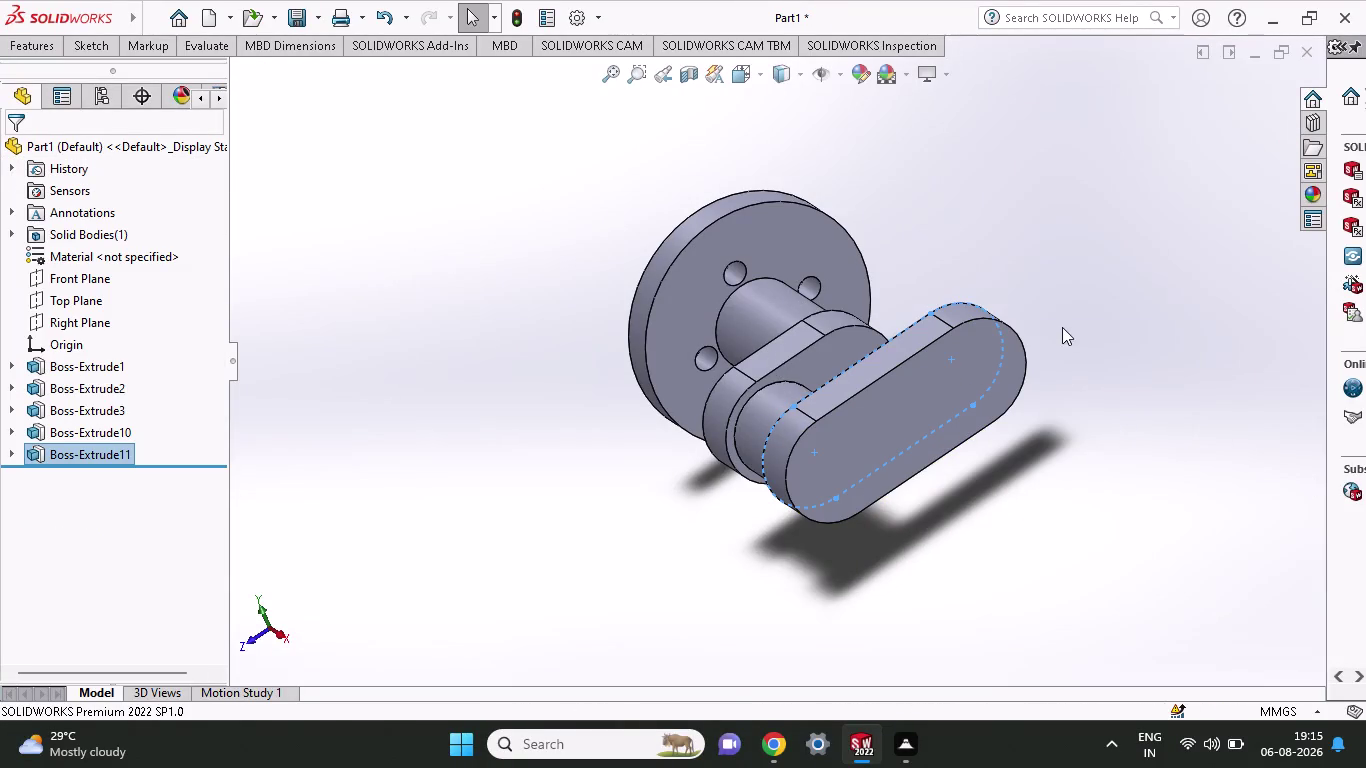
Orbit the model and select the flat end face of Boss-Extrude11.
middle_drag(1127, 357, 1190, 513)
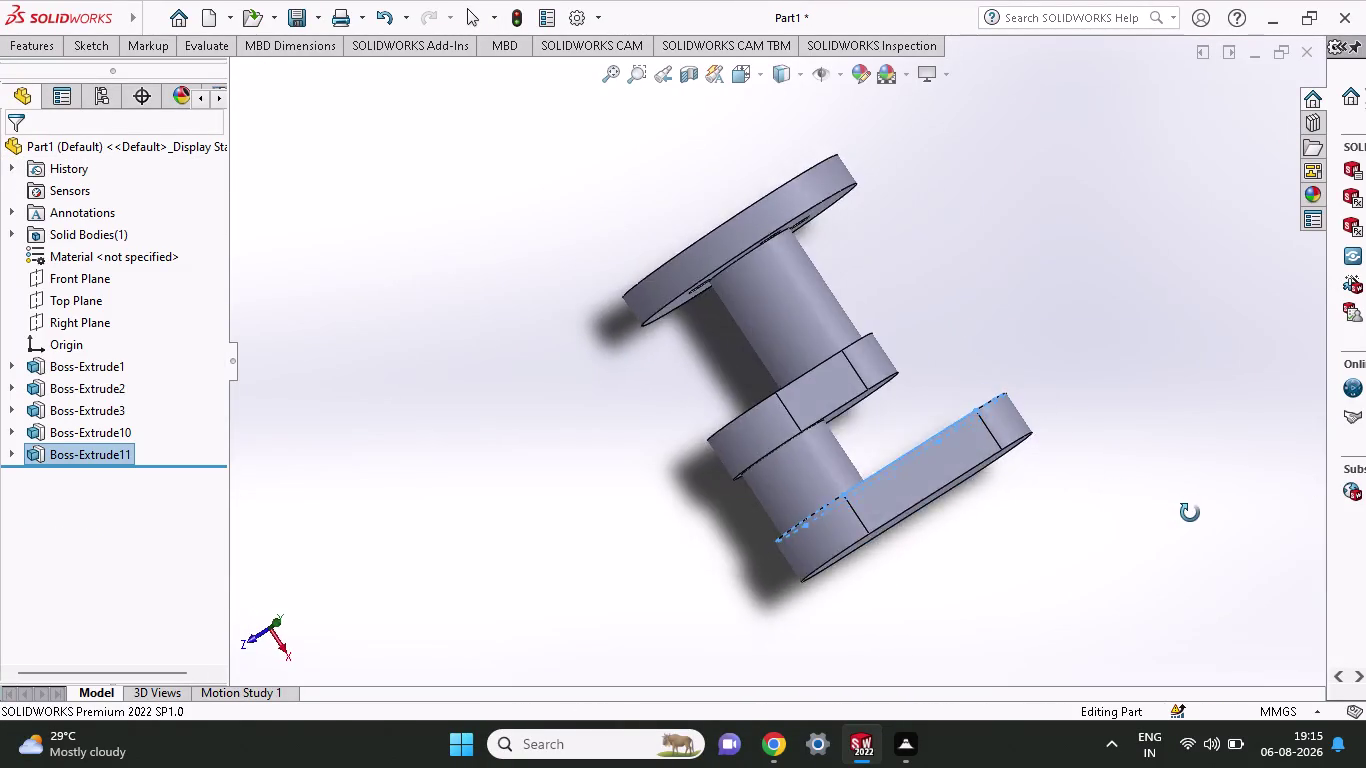
middle_drag(1190, 513, 1108, 357)
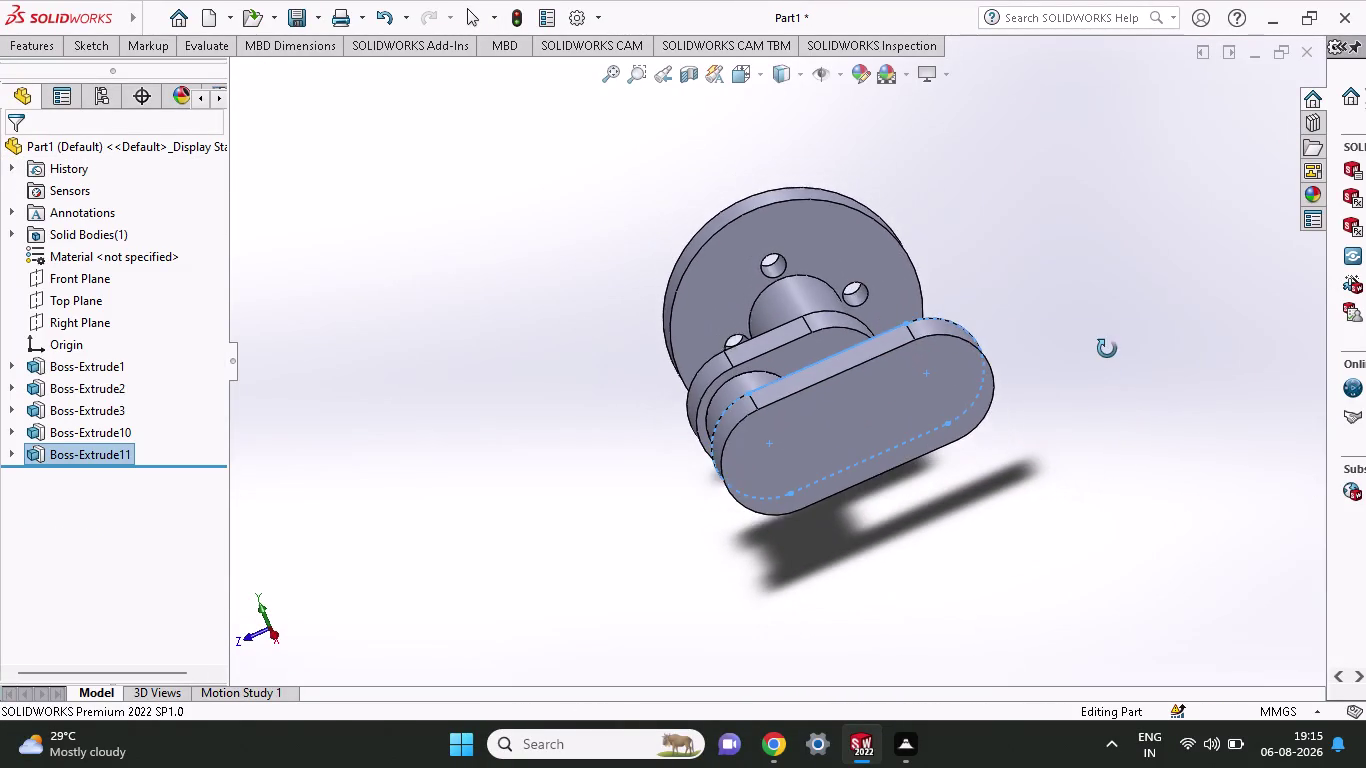
middle_drag(1108, 357, 1107, 349)
click(898, 392)
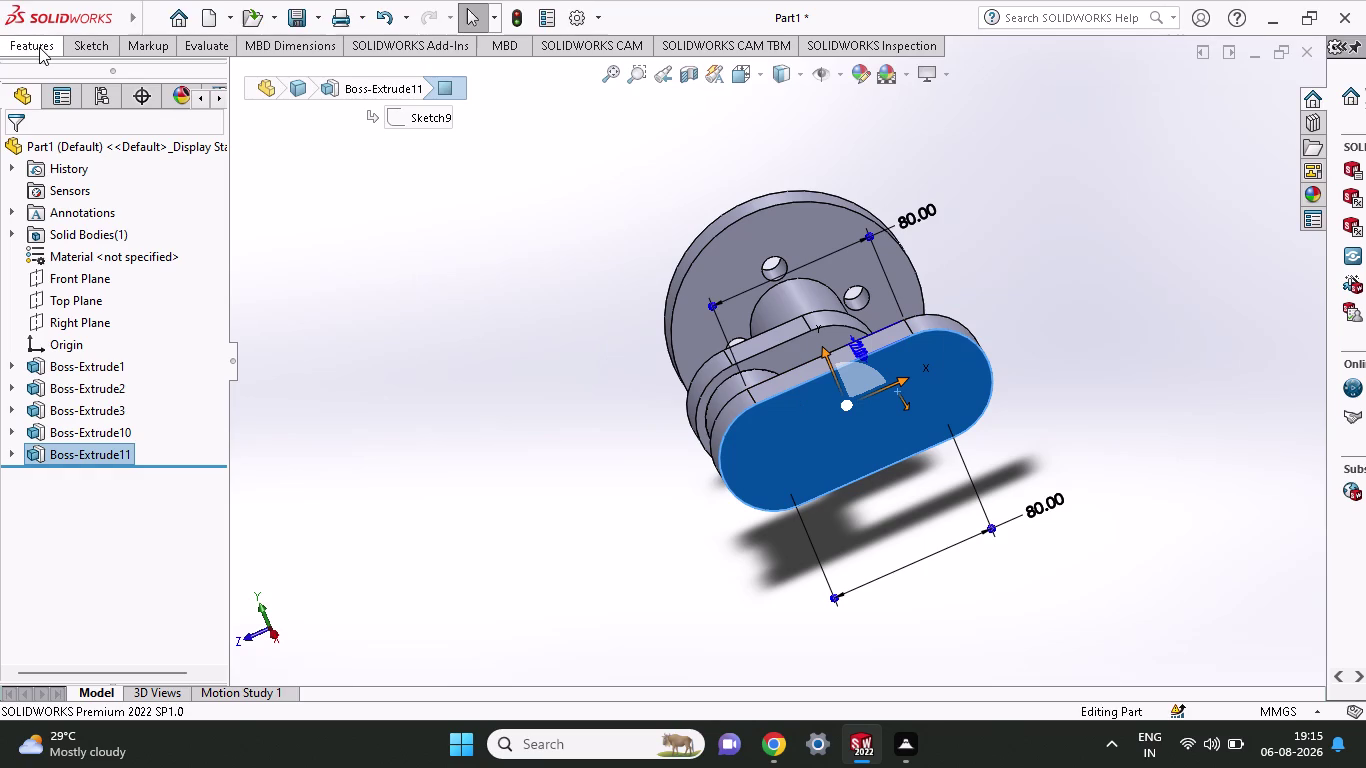
Set the view Normal To the selected arm end face.
click(39, 47)
click(100, 42)
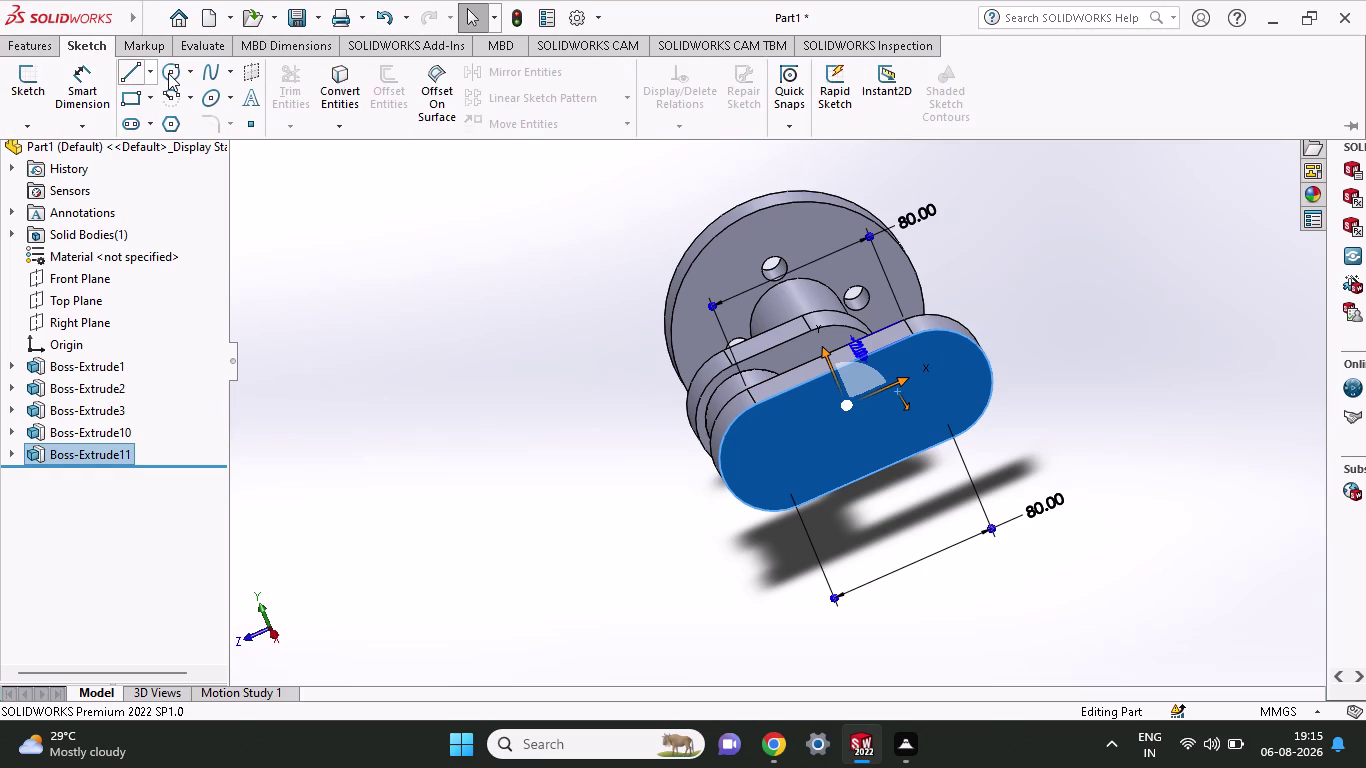
click(169, 73)
click(244, 636)
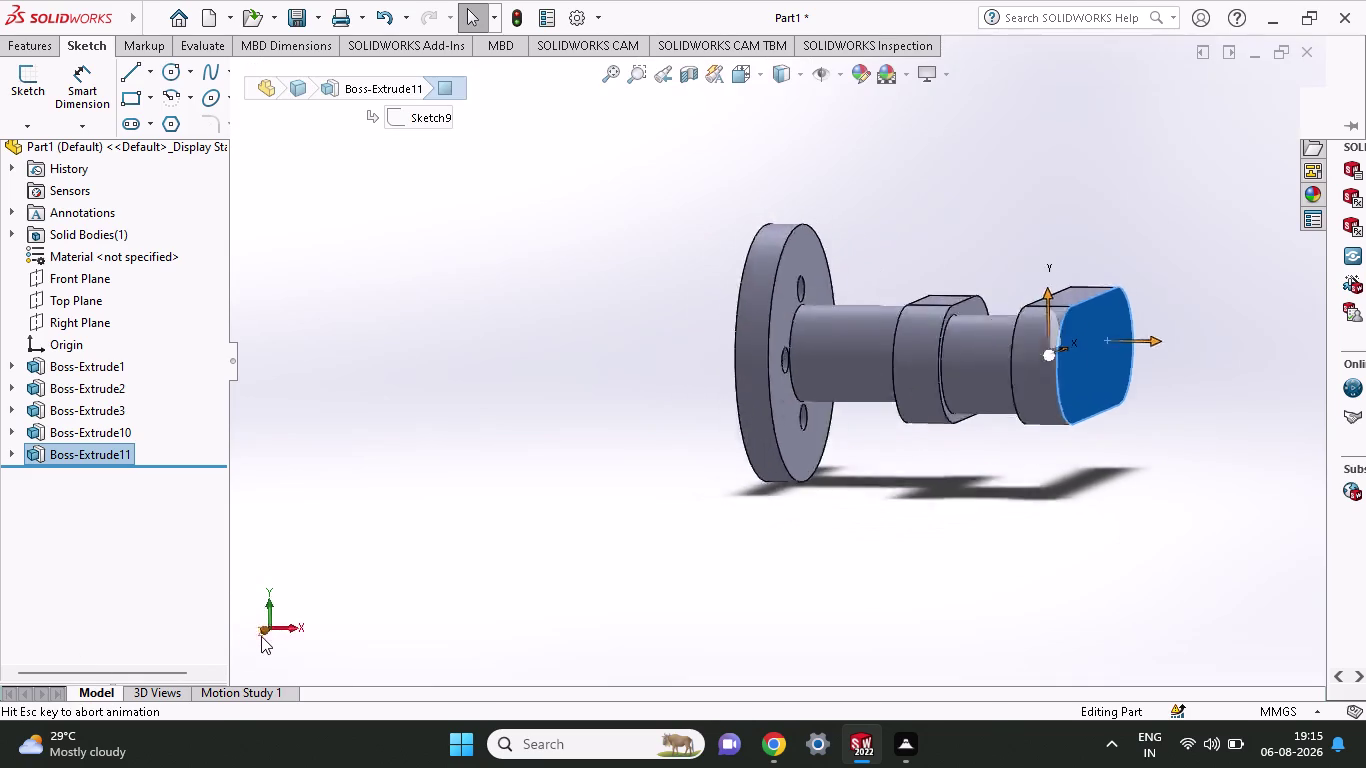
click(284, 624)
scroll(up, 3)
scroll(up, 3)
scroll(down, 3)
scroll(down, 3)
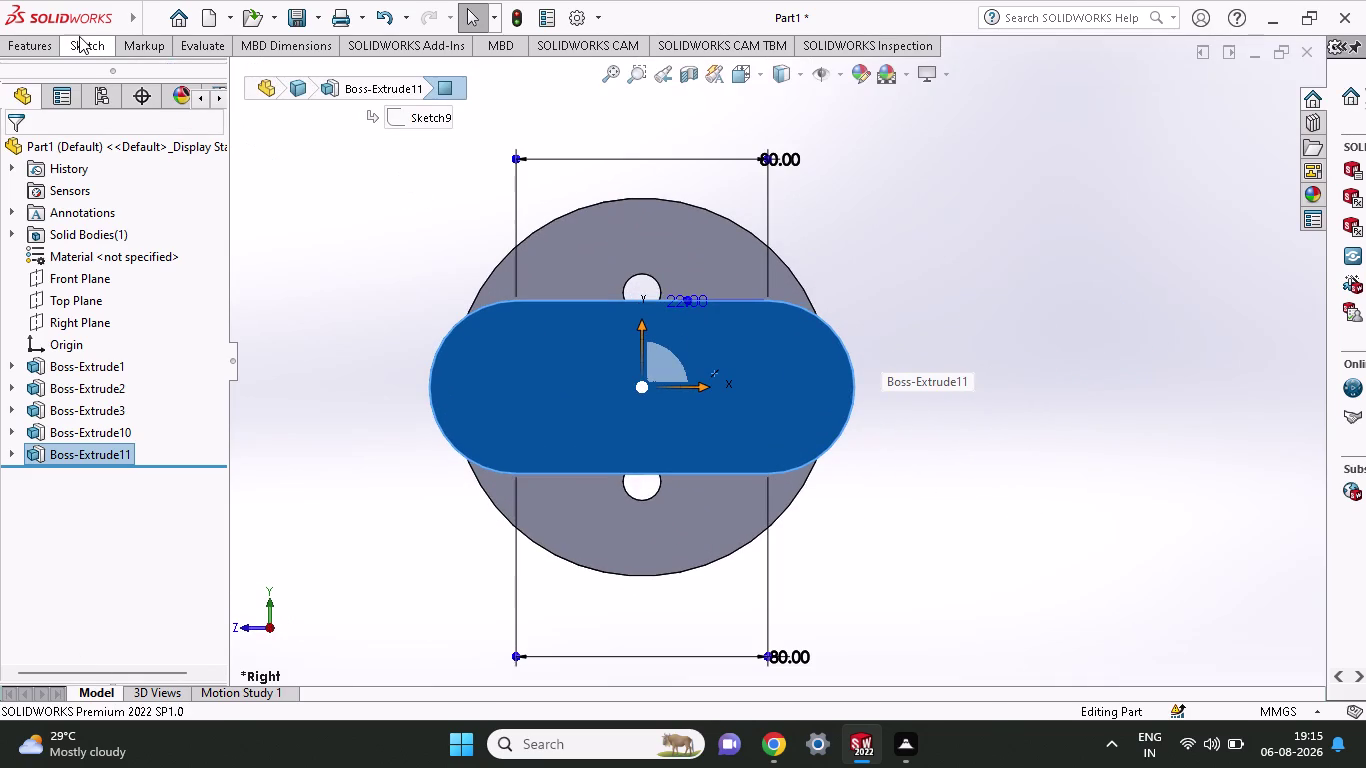
Start a sketch on the arm end face and draw a circle at its rounded end.
click(79, 36)
click(162, 76)
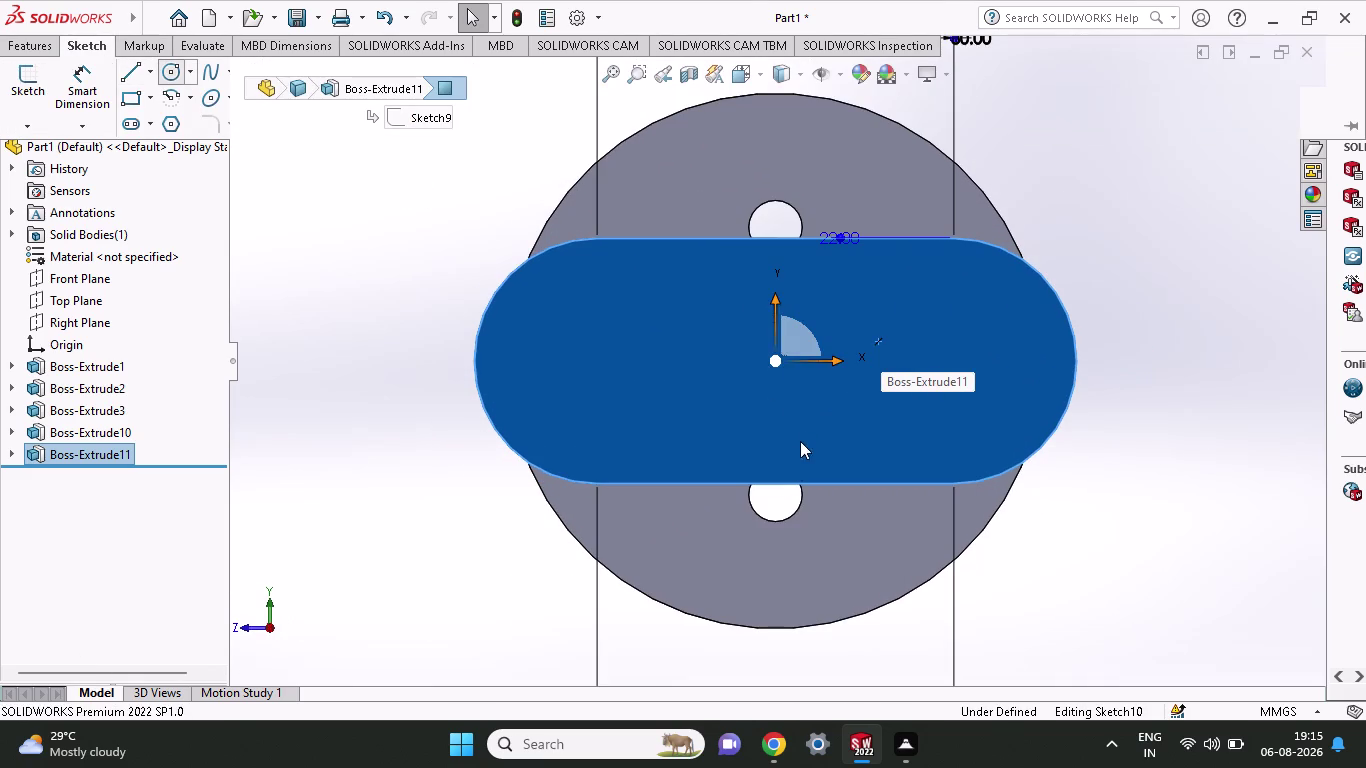
click(952, 361)
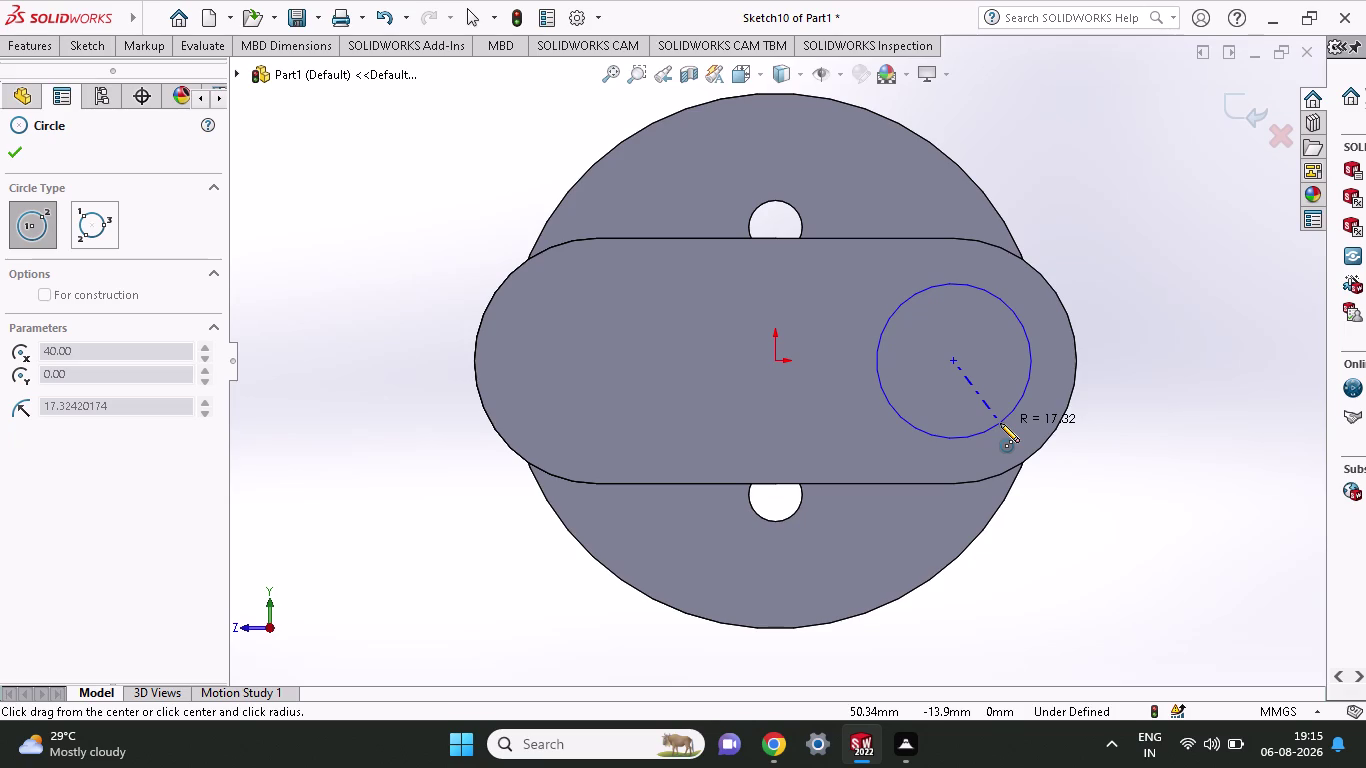
click(1000, 432)
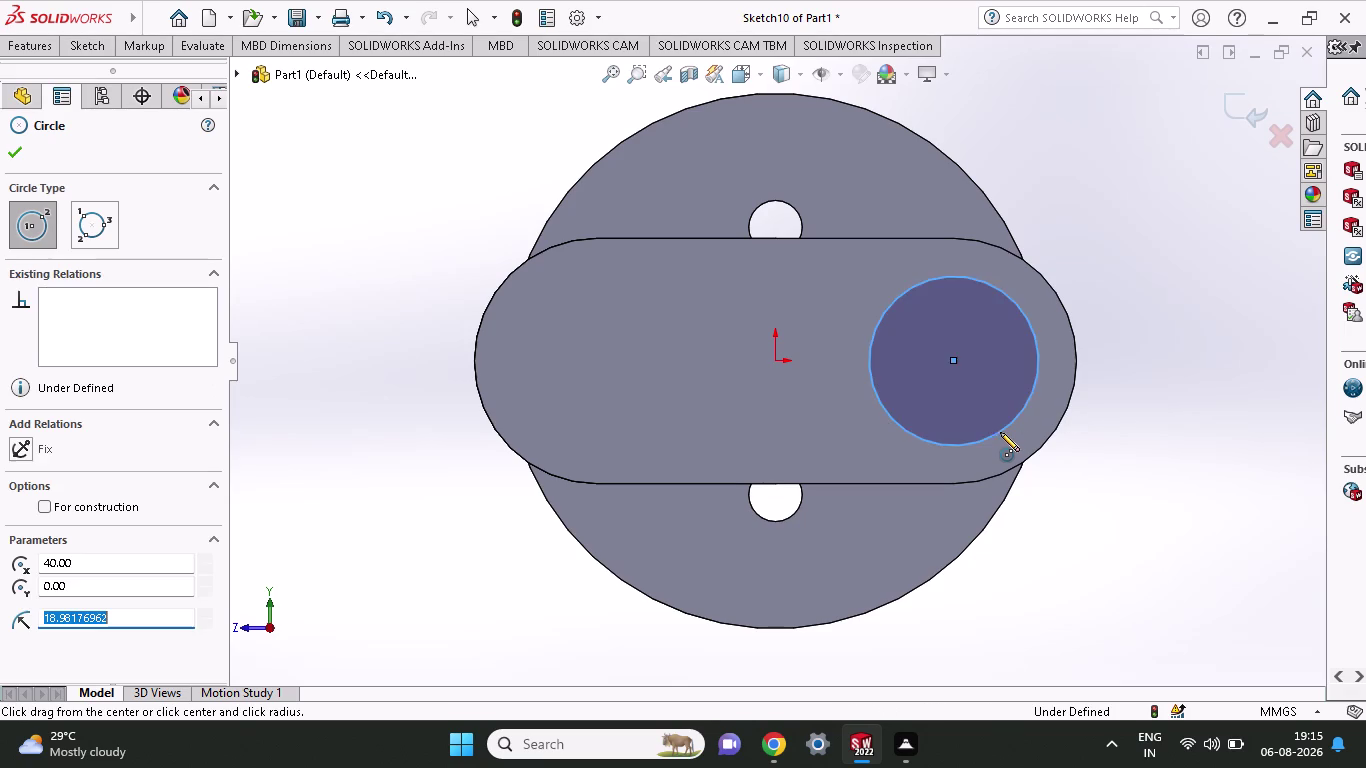
click(88, 48)
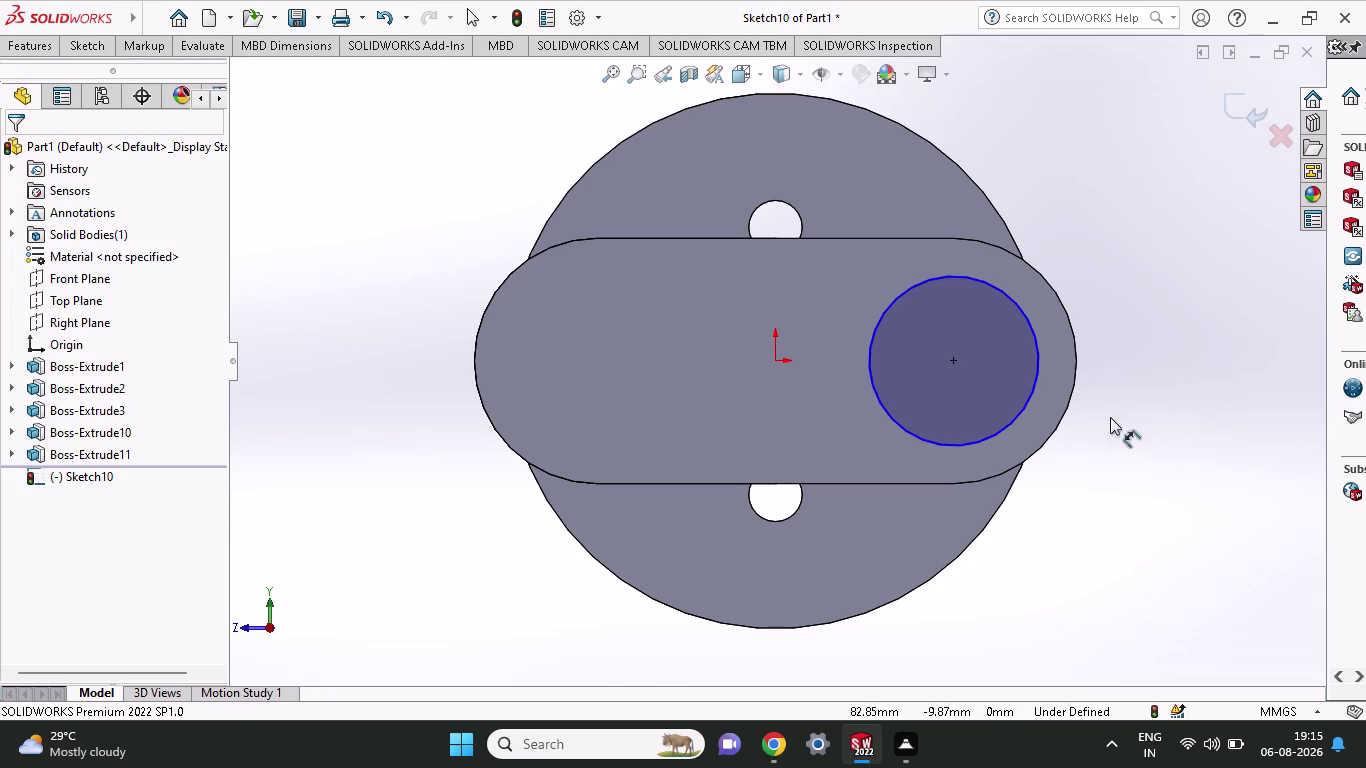
click(1020, 407)
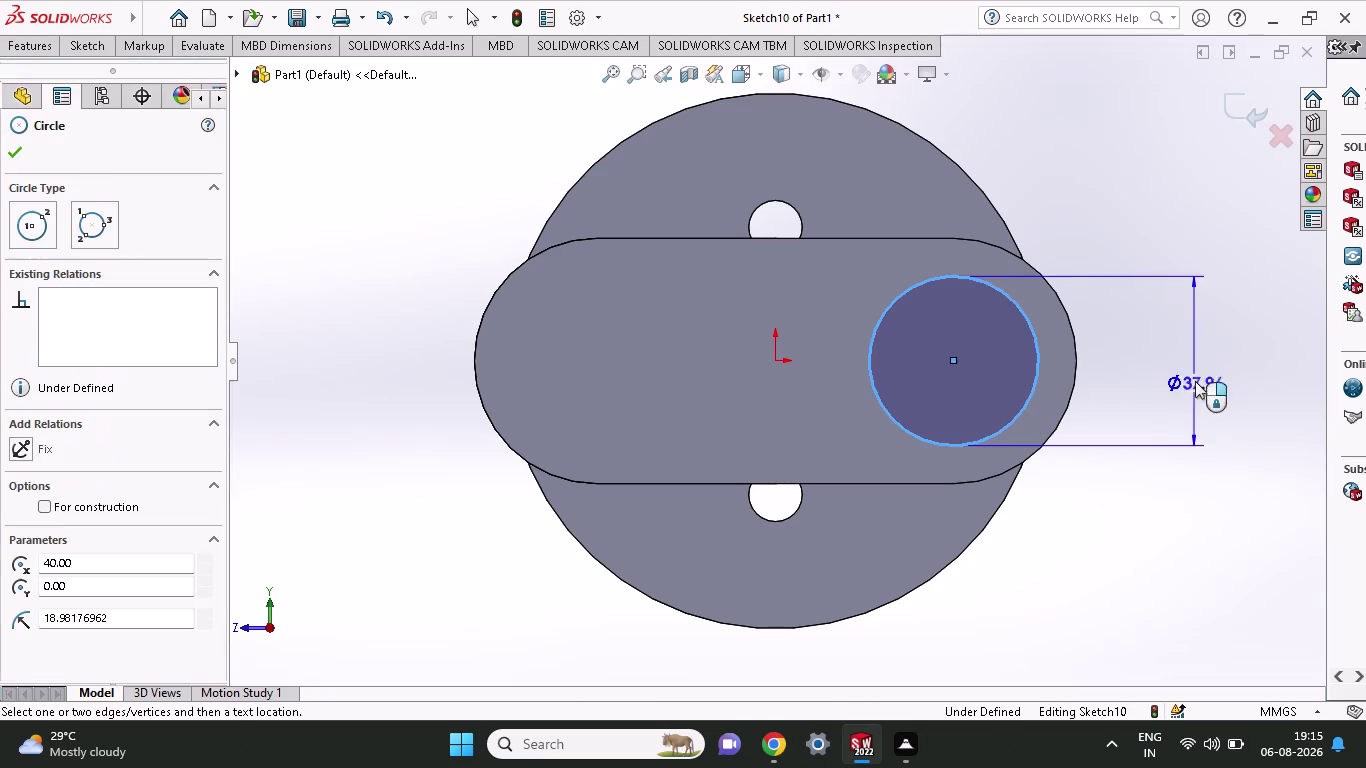
Dimension the circle diameter as 22.5+22.5 (45 mm), then begin an Extruded Boss/Base.
click(1223, 359)
text(2)
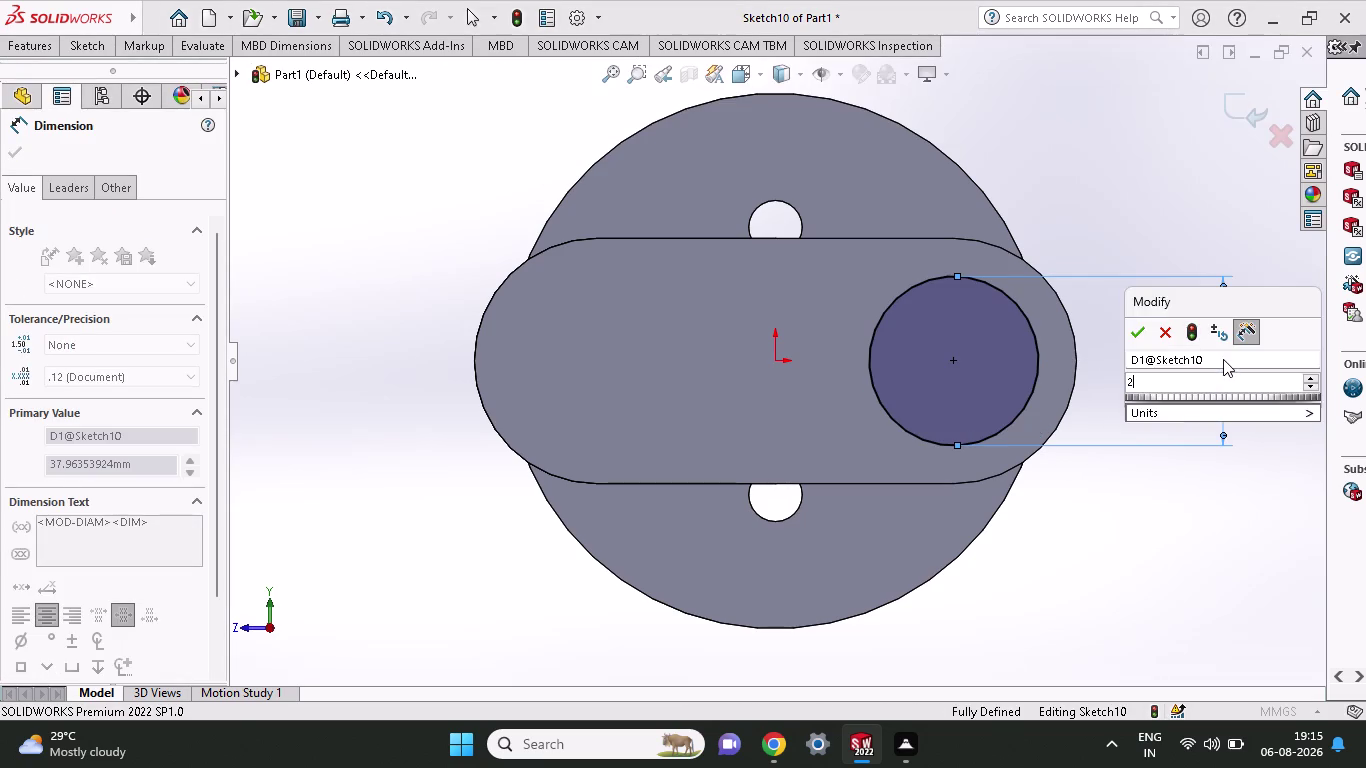
text(2.5+)
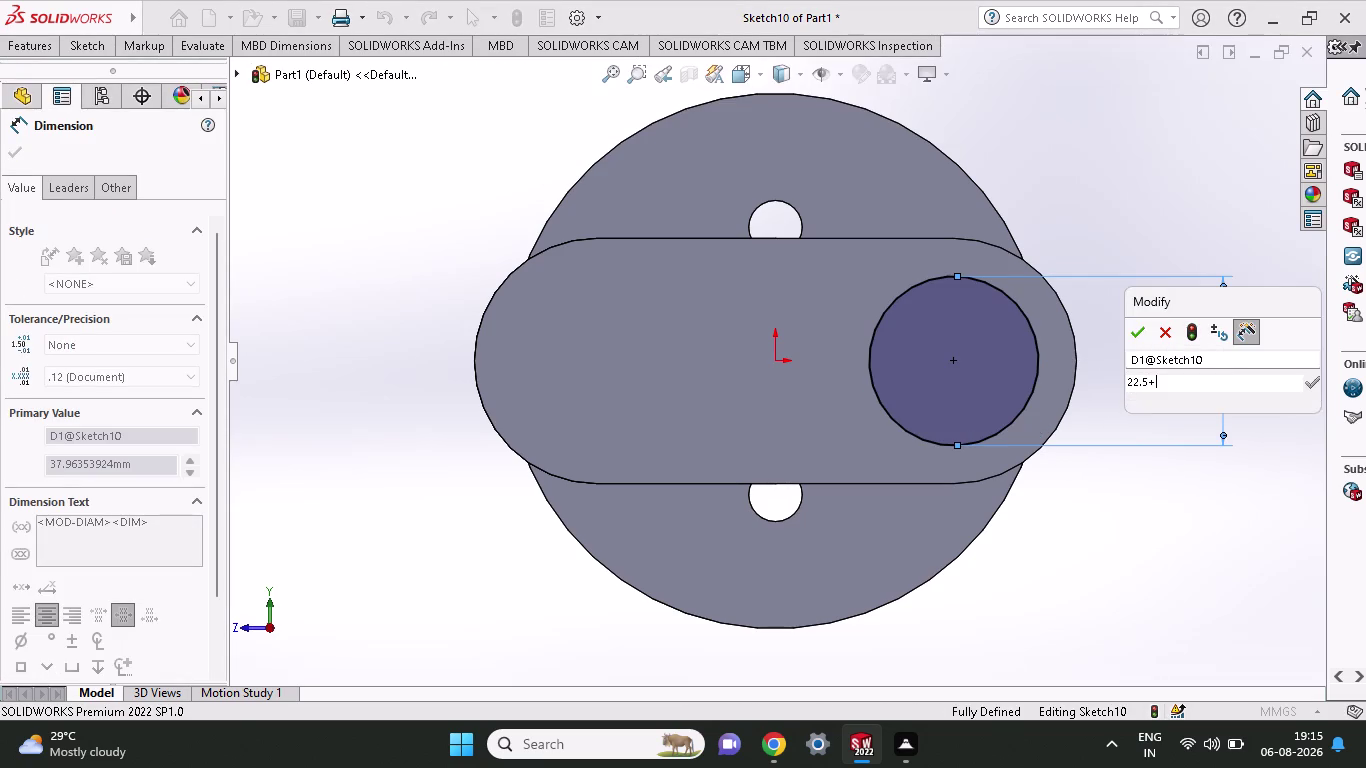
text(22.5)
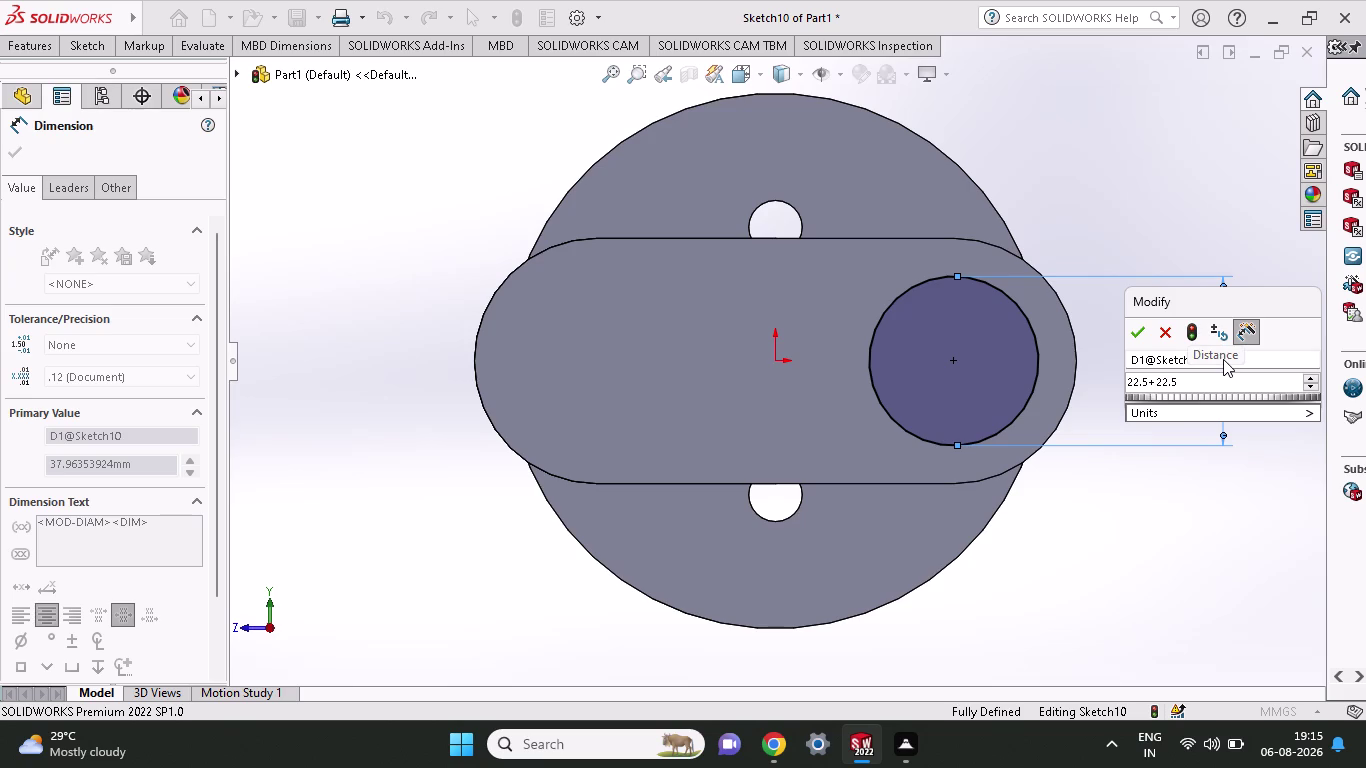
click(1140, 330)
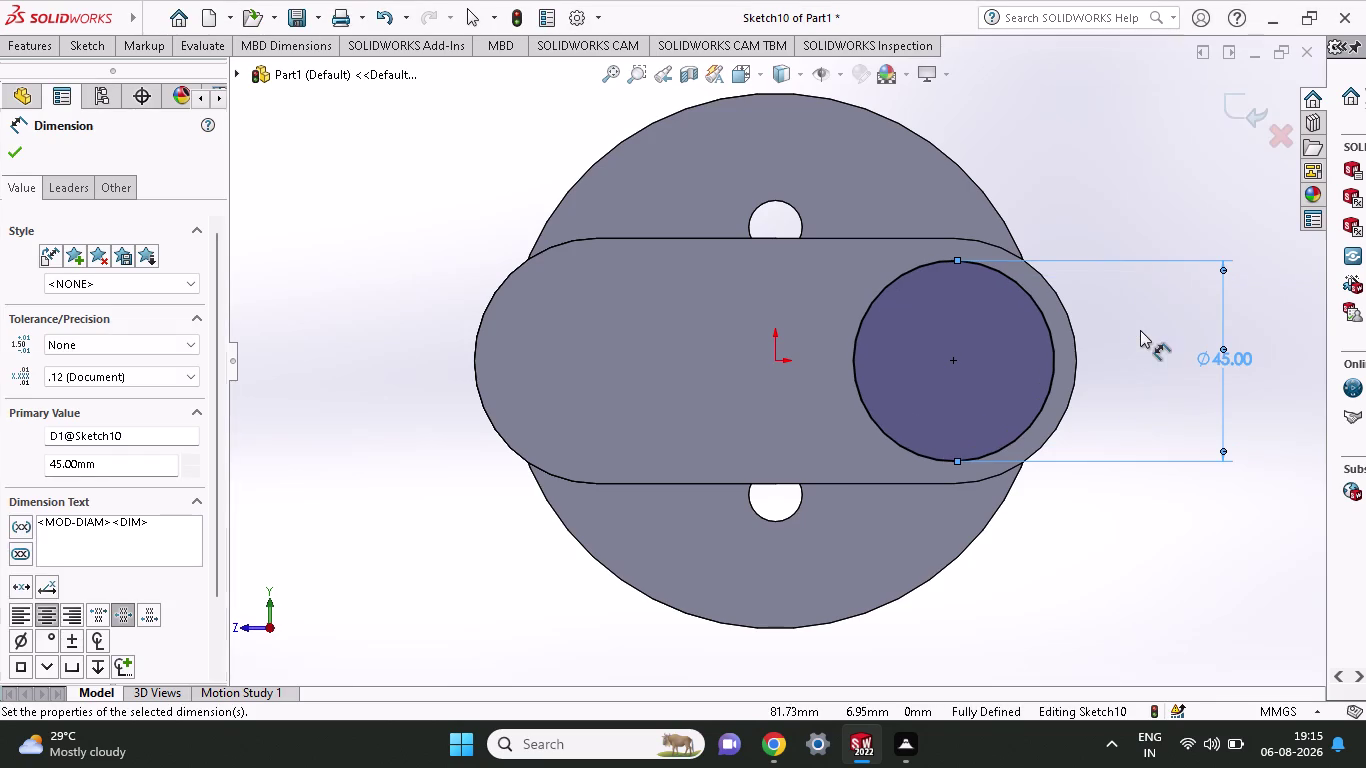
click(23, 51)
click(44, 105)
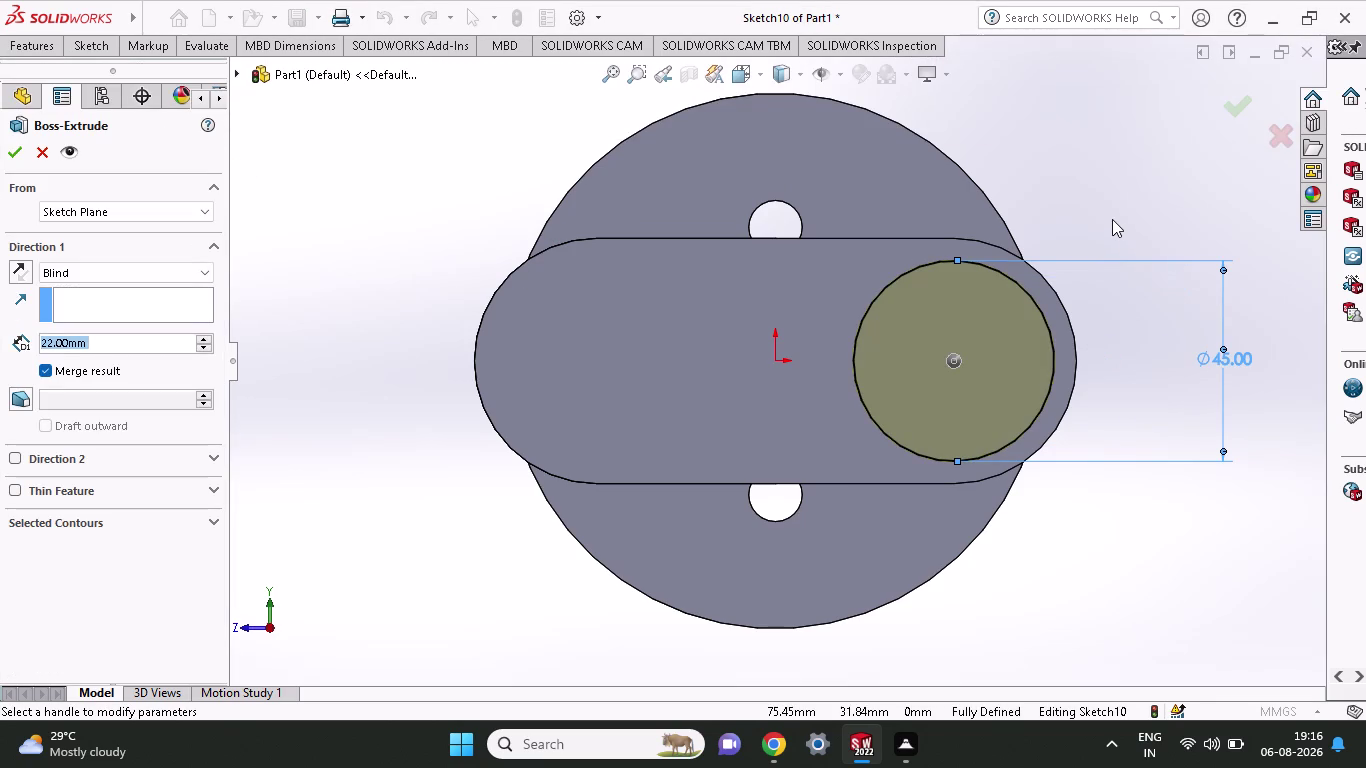
Set the Boss-Extrude Blind depth to 35 mm and confirm the pin.
middle_drag(1112, 219, 1156, 292)
scroll(up, 3)
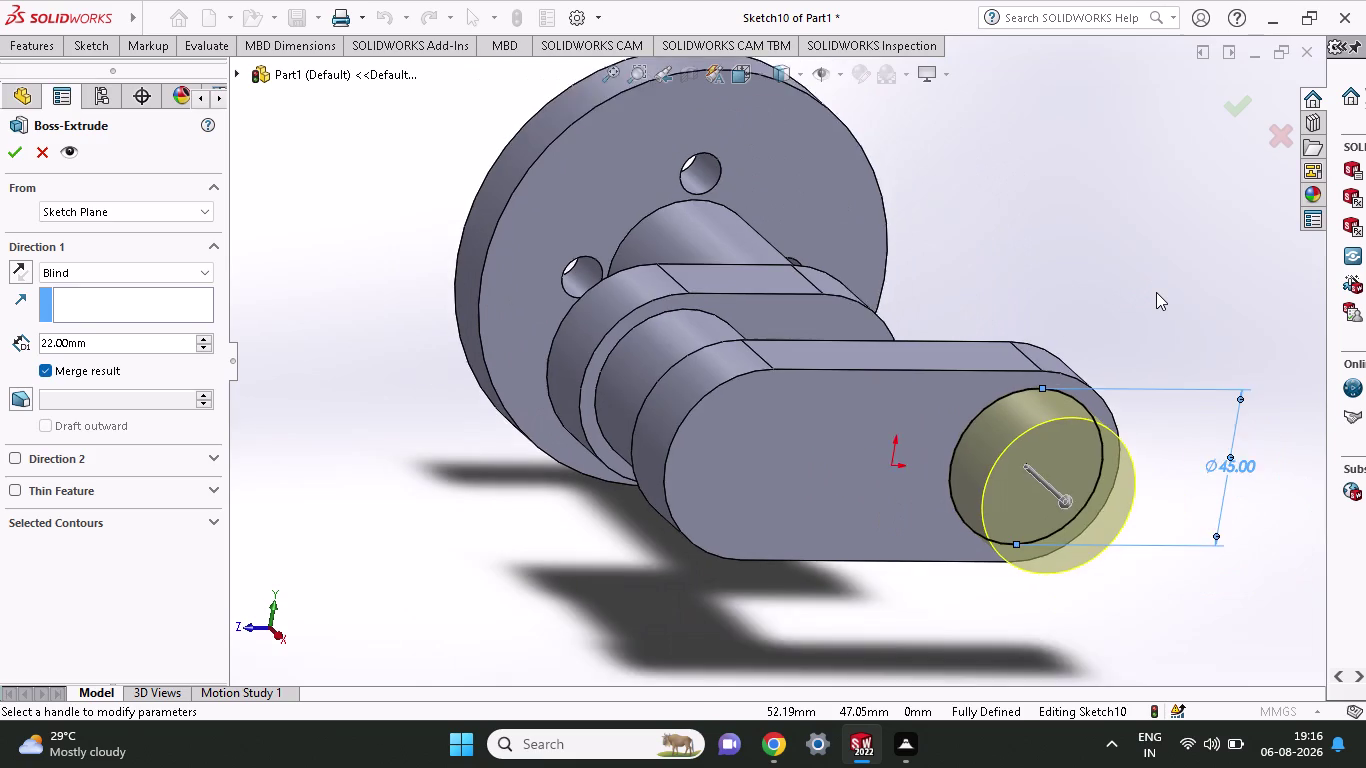
scroll(up, 3)
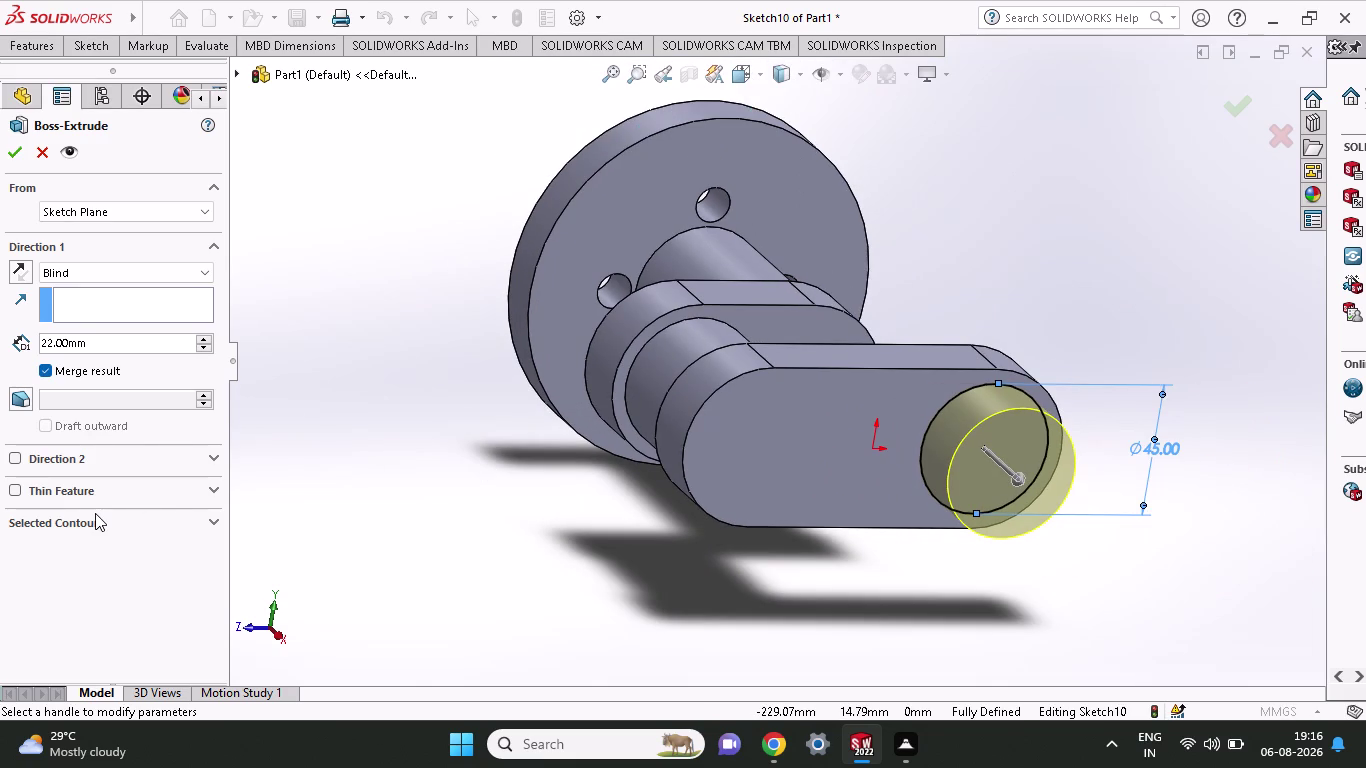
click(95, 517)
click(97, 498)
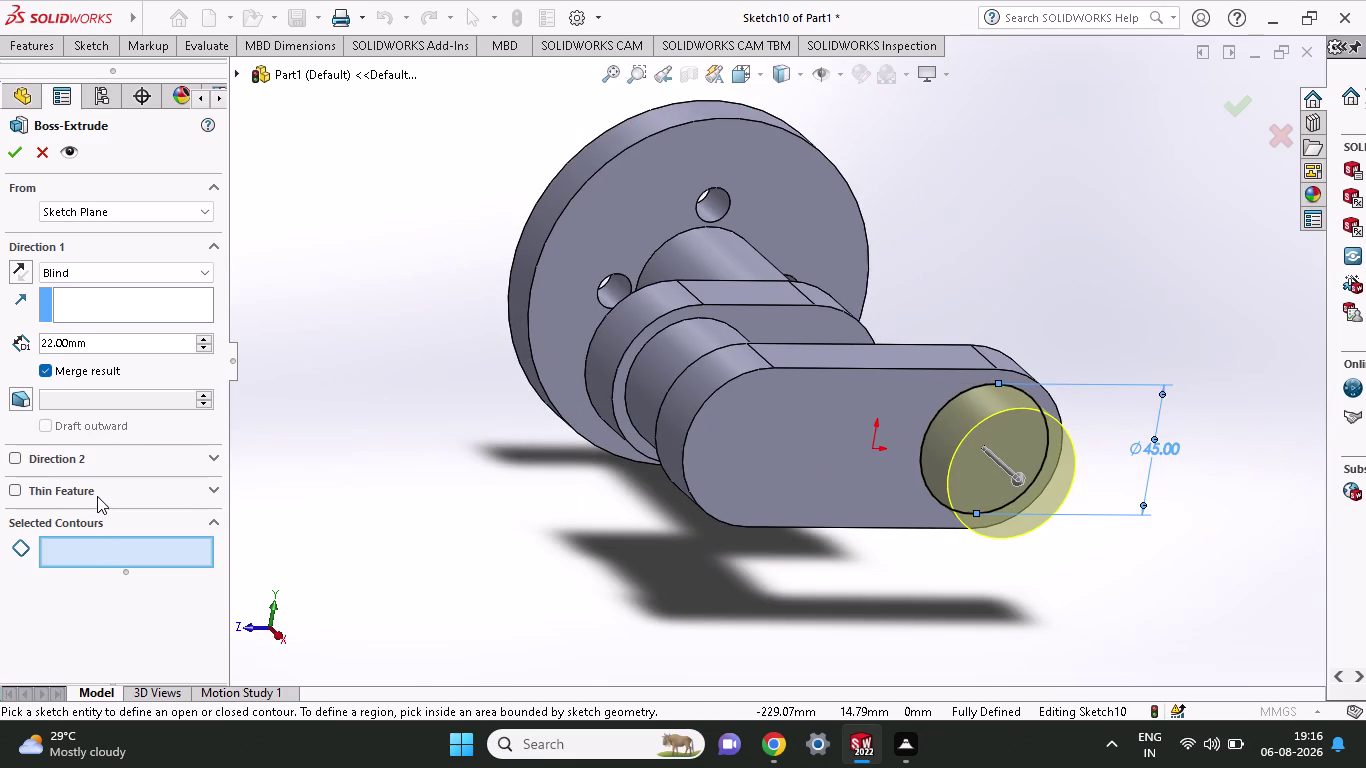
click(97, 496)
click(55, 568)
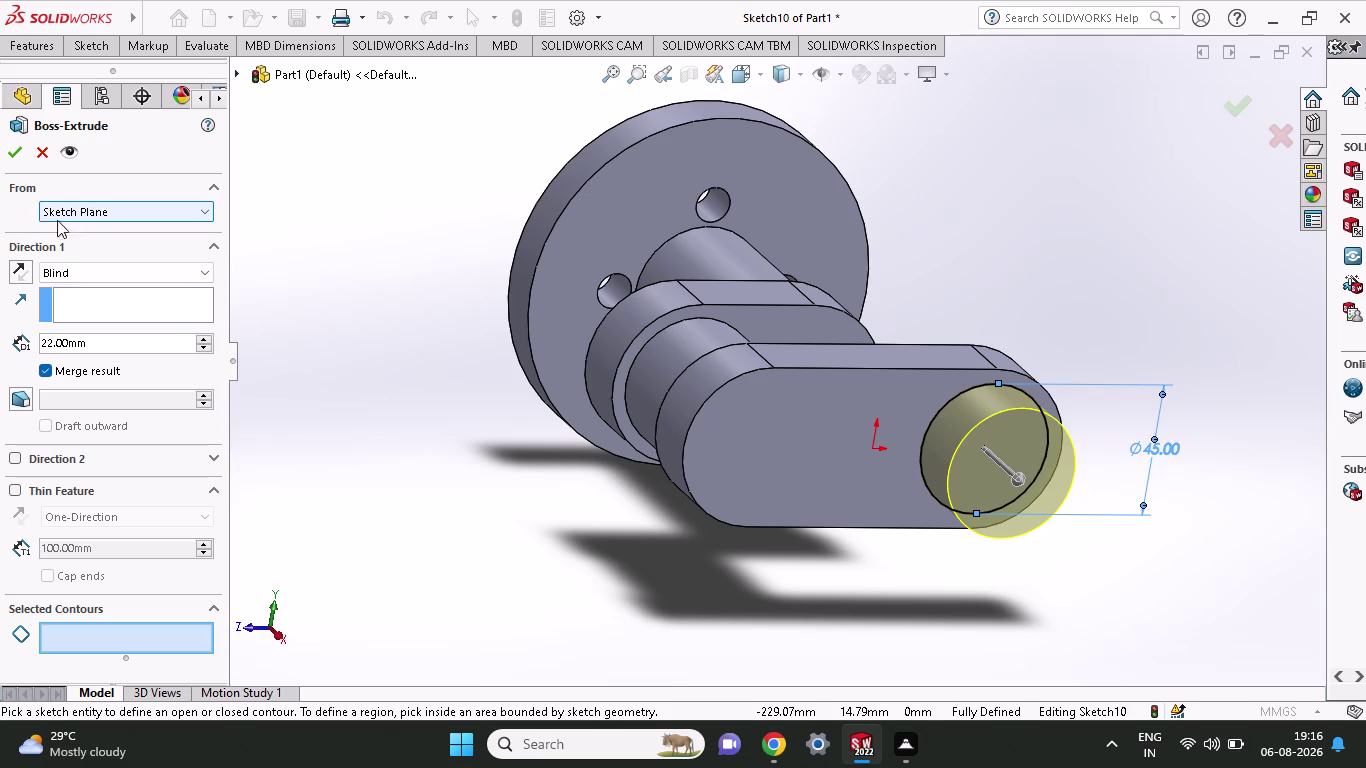
drag(113, 347, 0, 350)
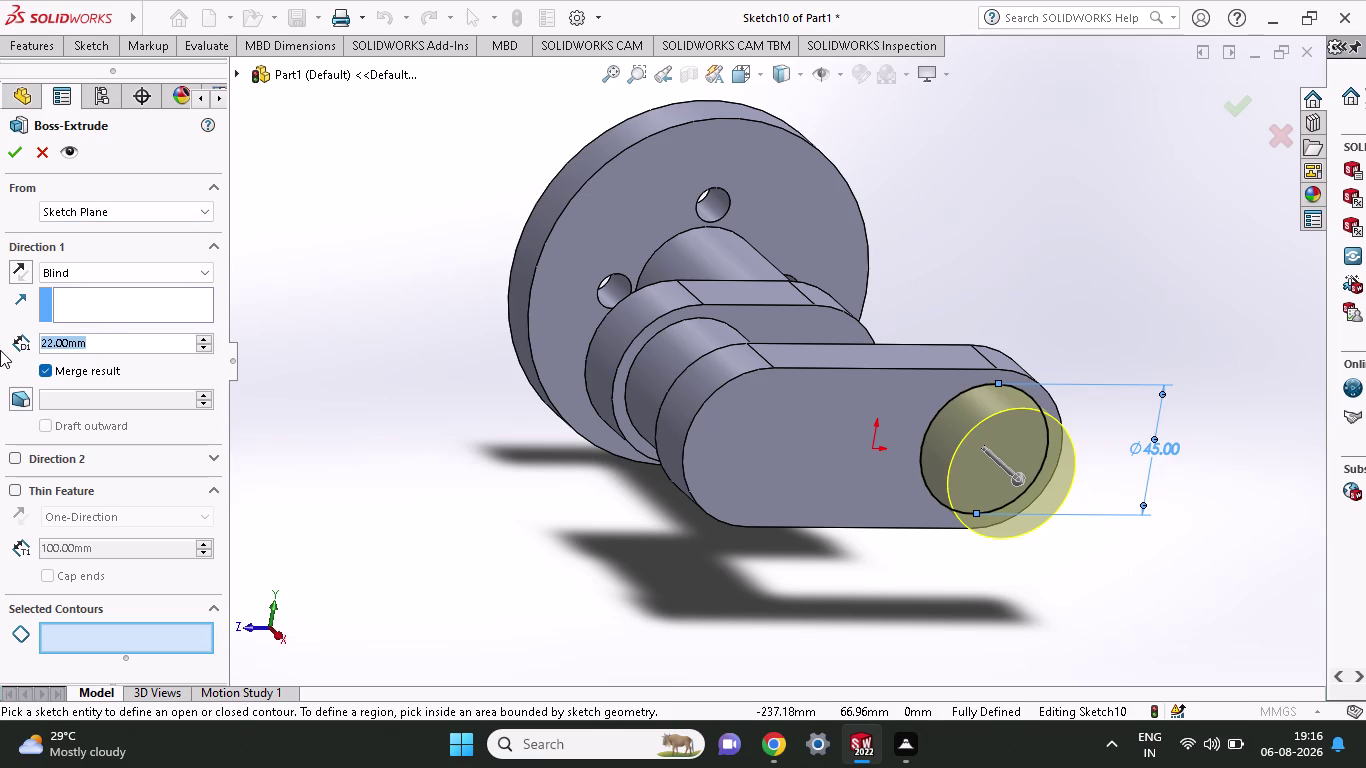
text(35)
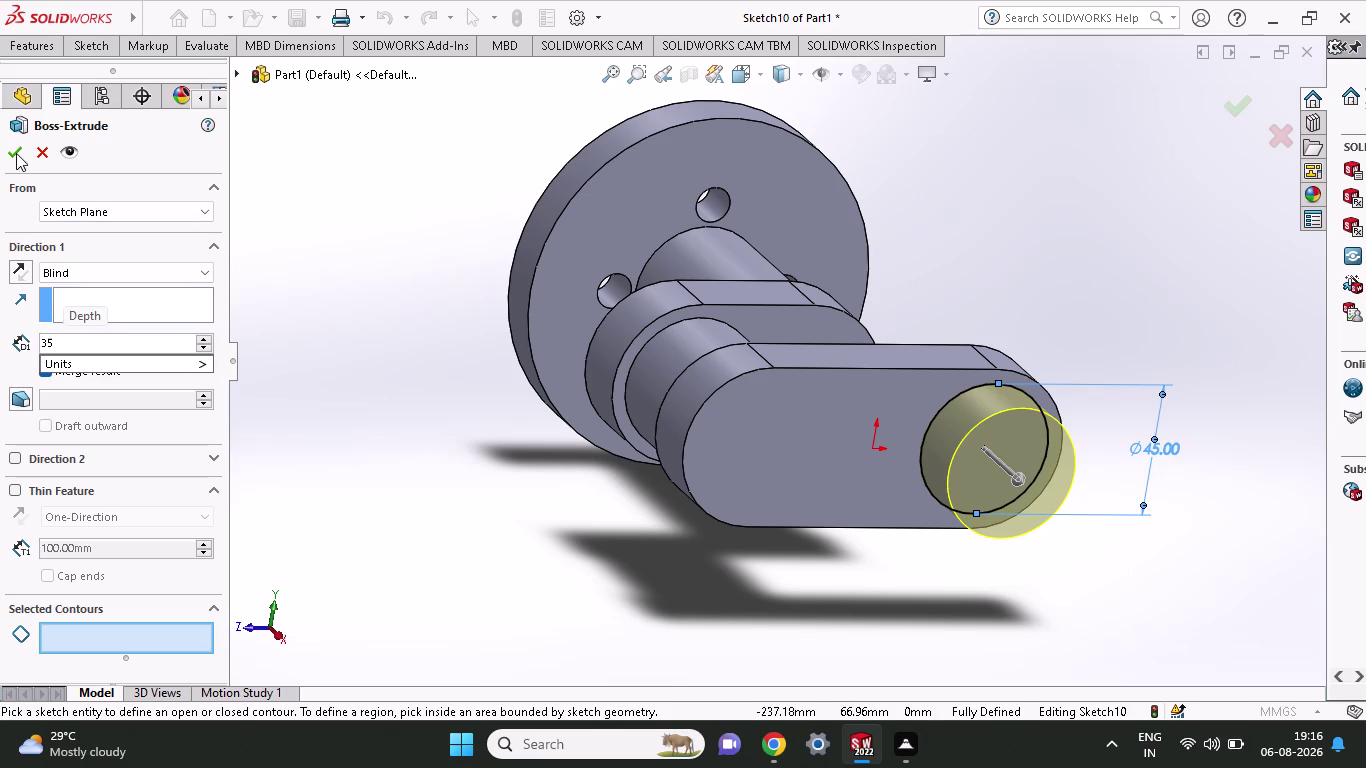
click(14, 145)
click(14, 145)
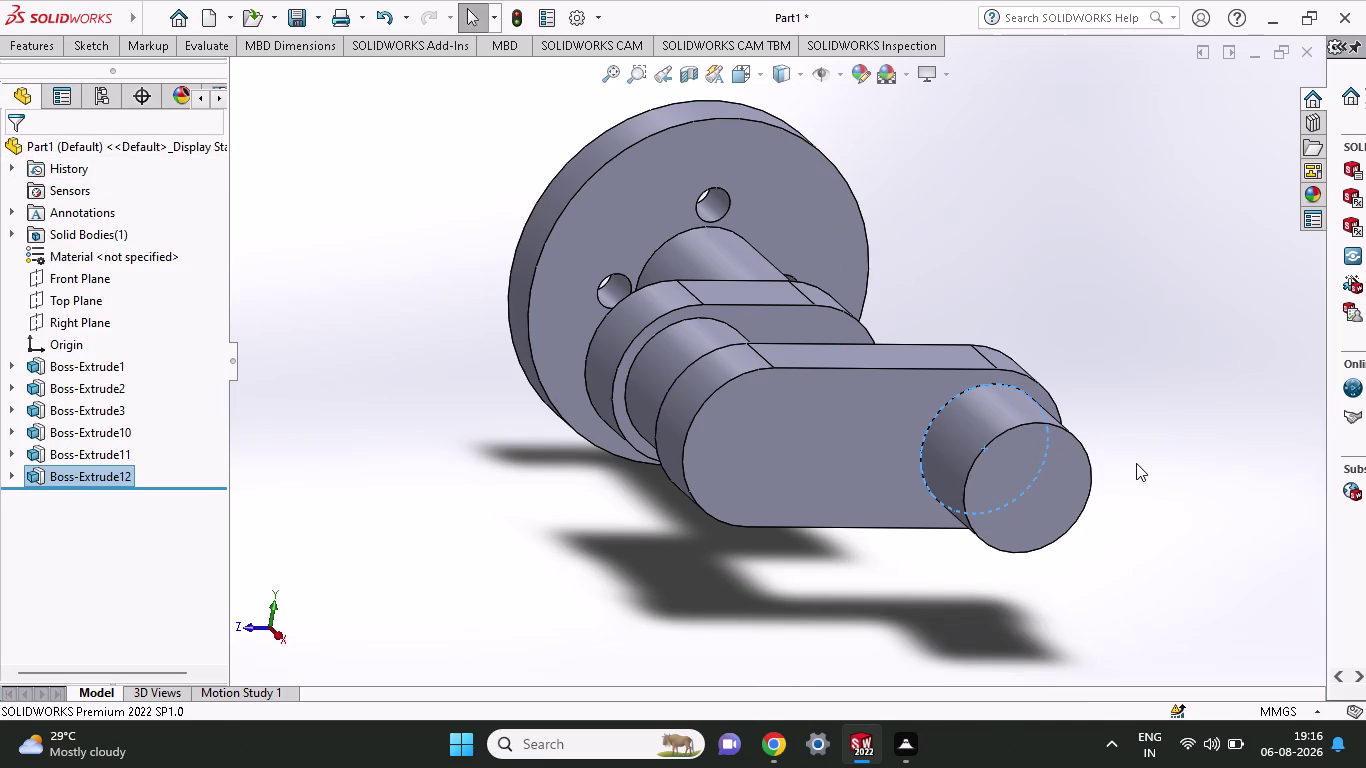
Select the pin's end face and start a circle sketch on it.
middle_drag(1123, 300, 1099, 334)
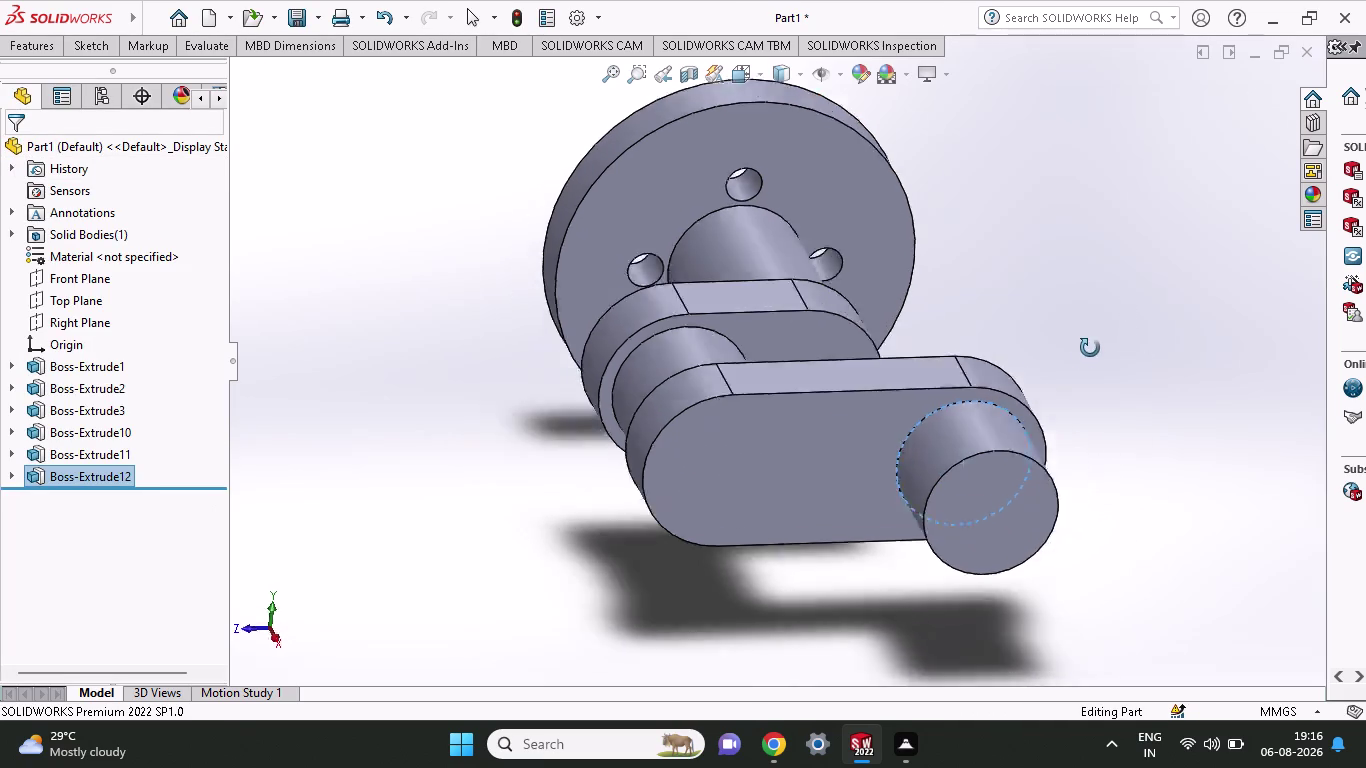
middle_drag(1099, 334, 1116, 405)
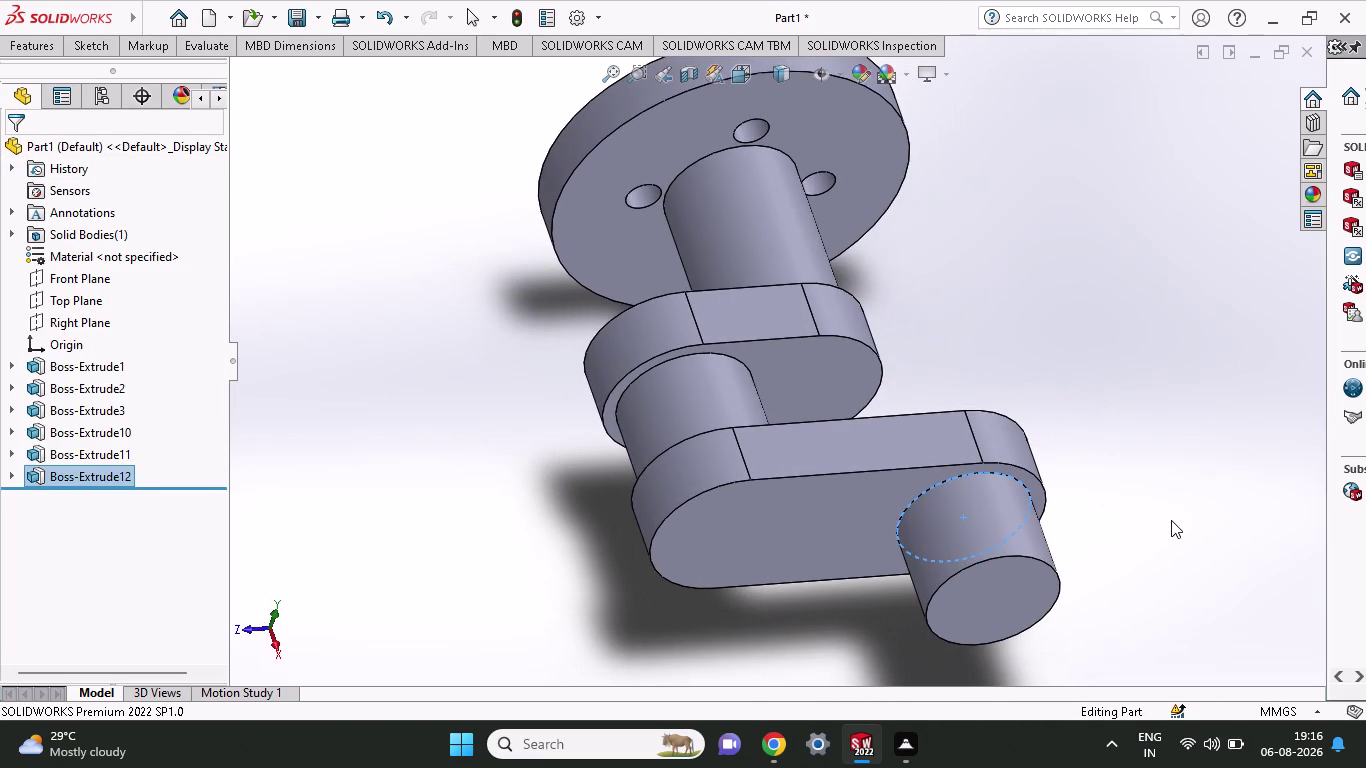
scroll(up, 3)
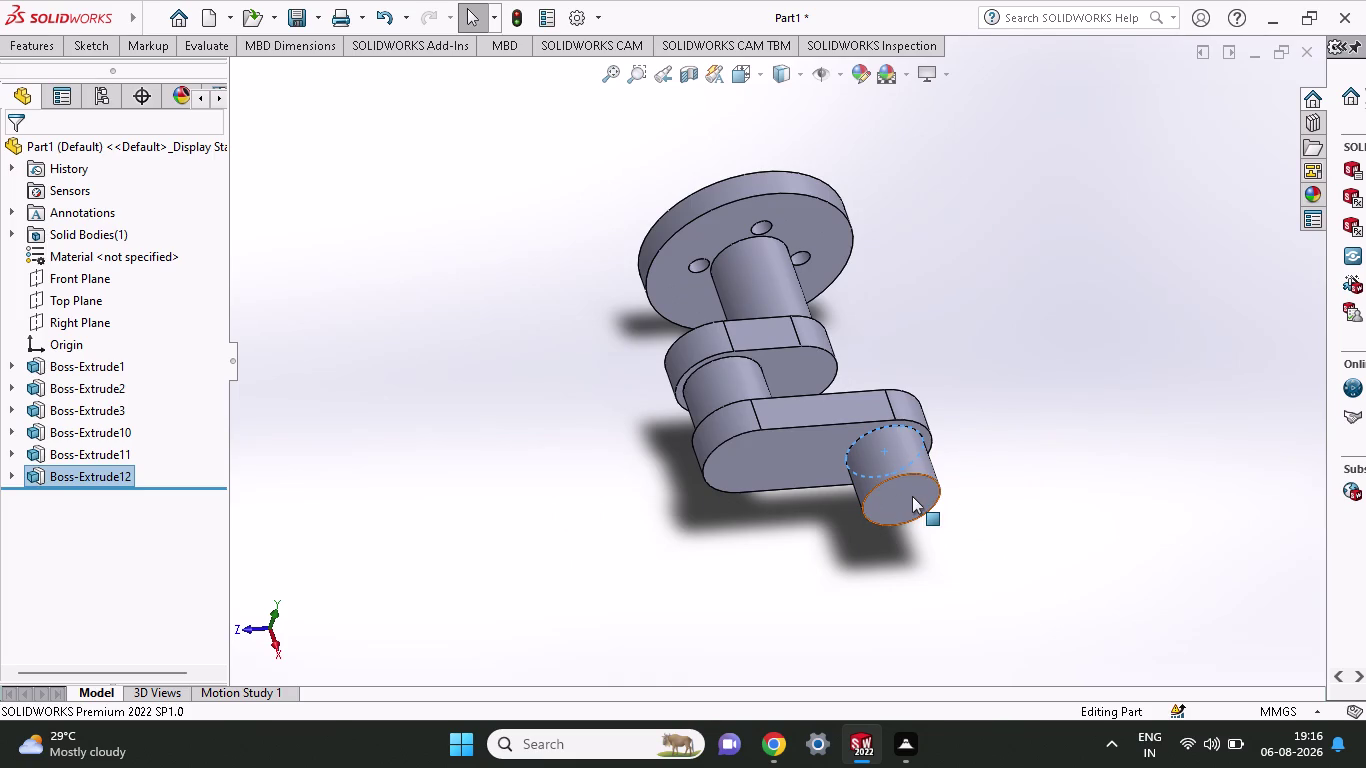
click(912, 496)
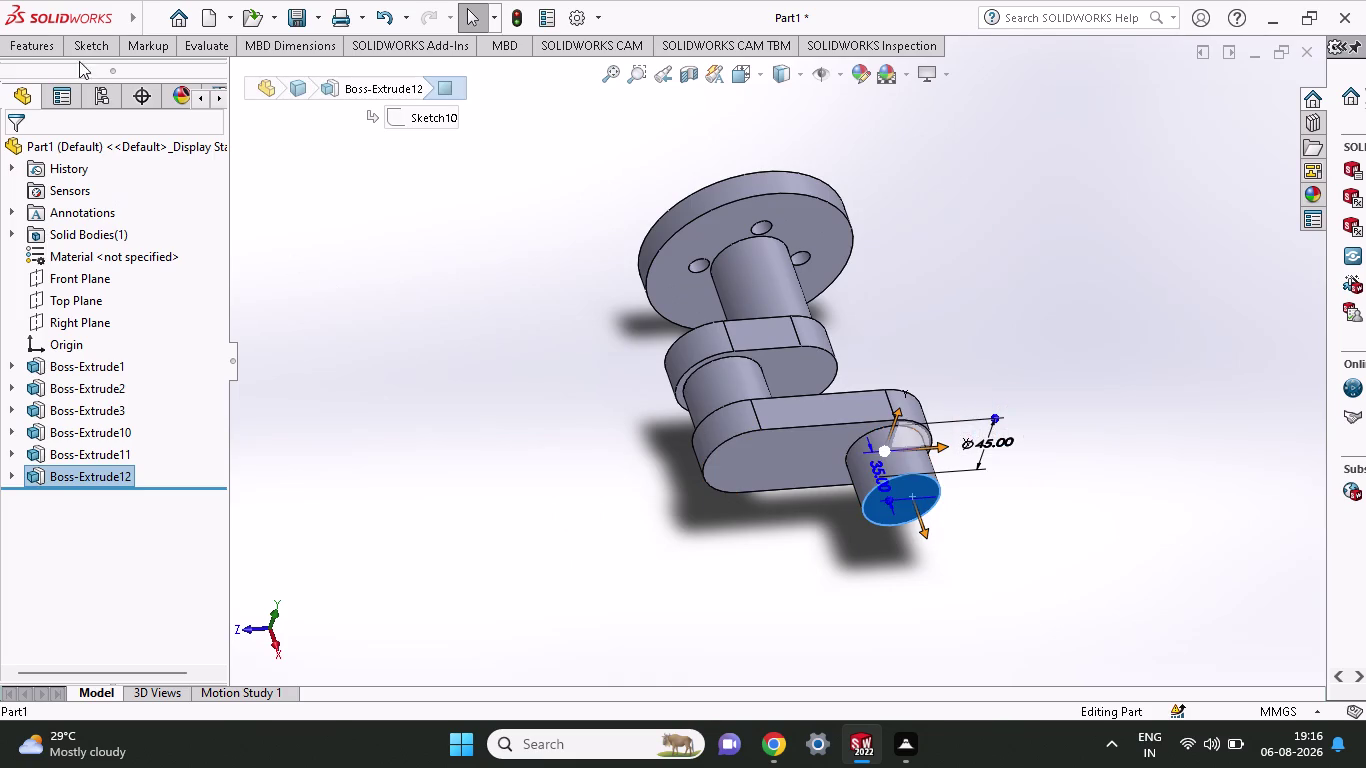
click(96, 50)
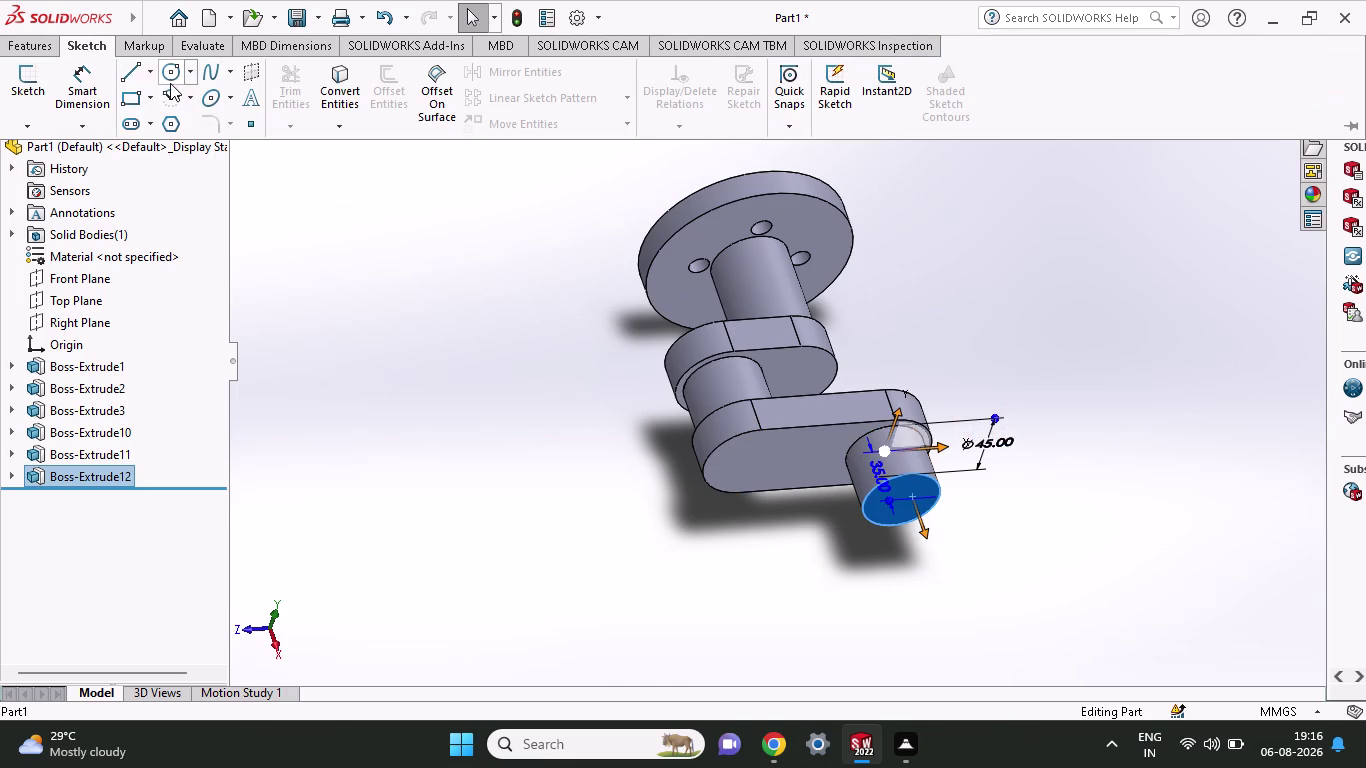
click(170, 83)
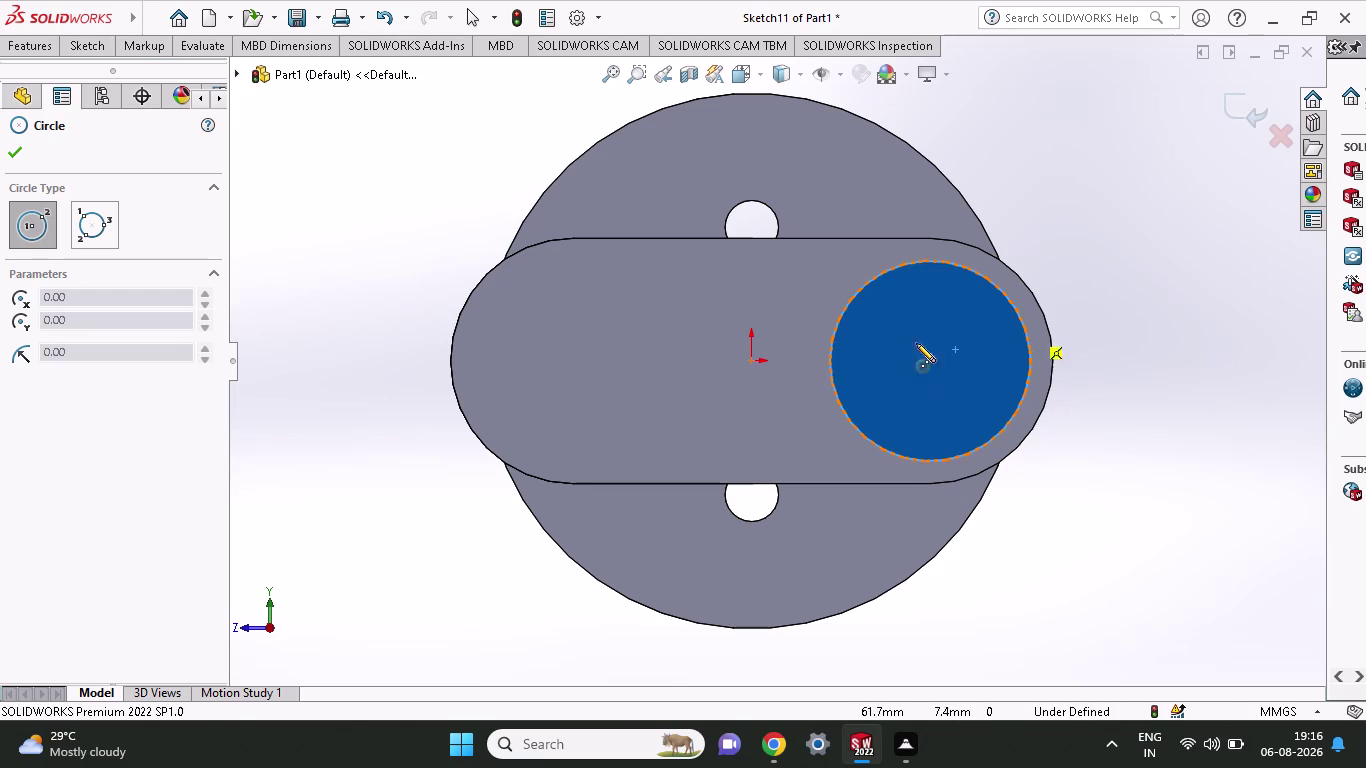
Draw a 27.5 mm-radius circle on the pin centre and another left of the origin.
click(933, 361)
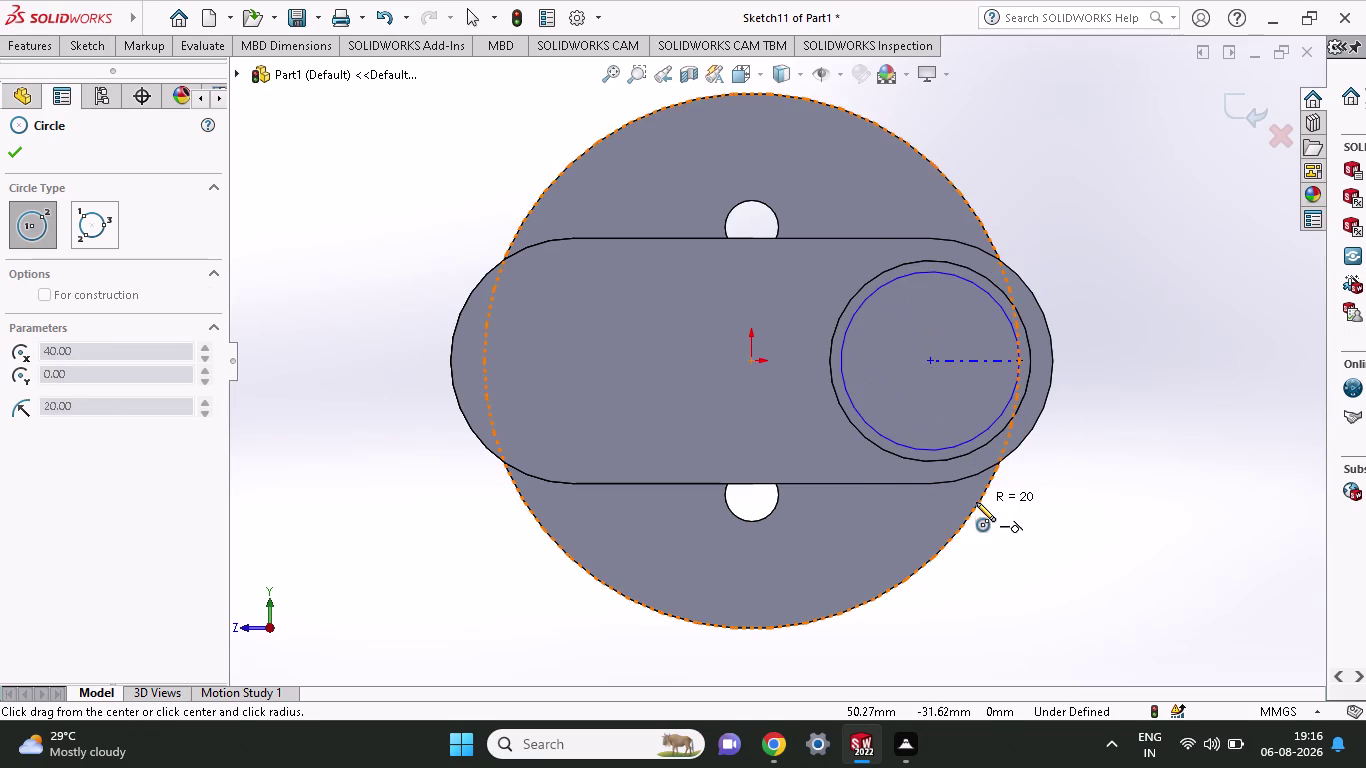
click(968, 480)
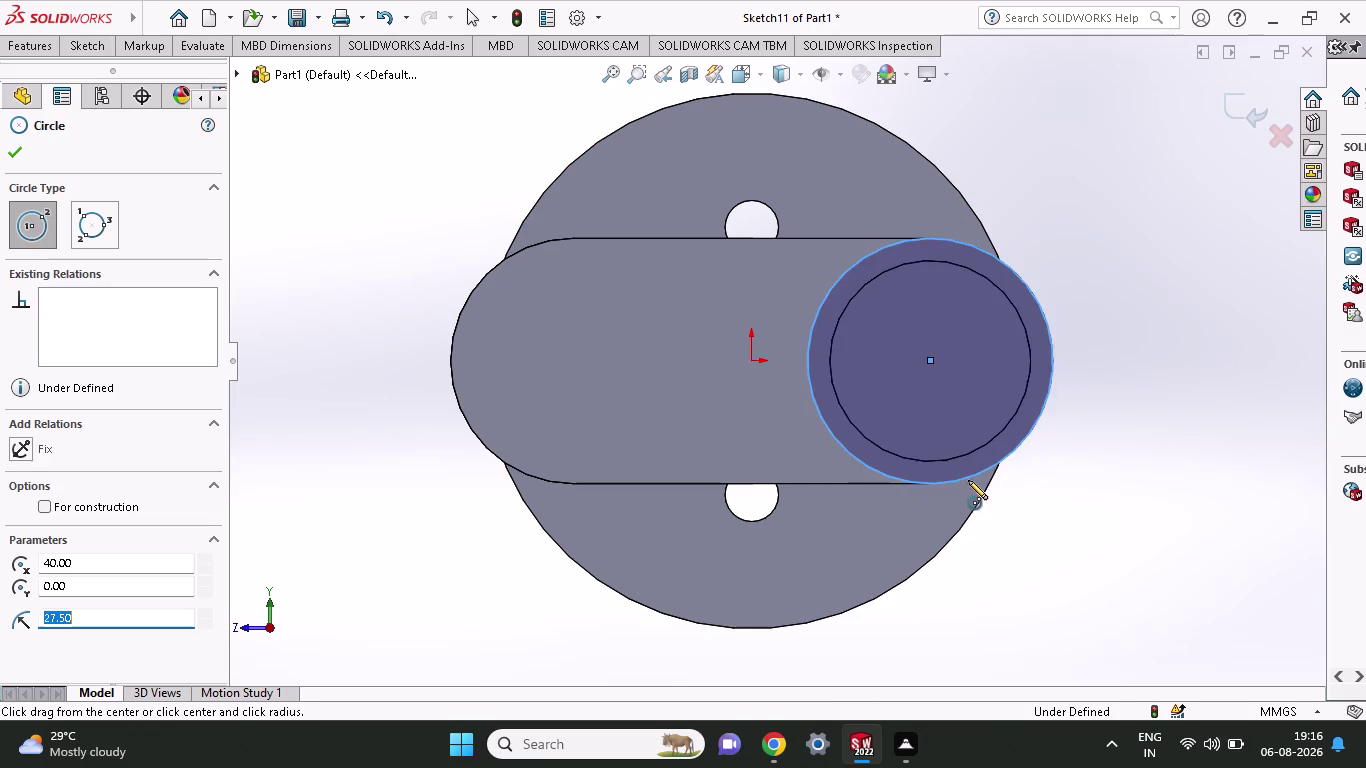
click(93, 53)
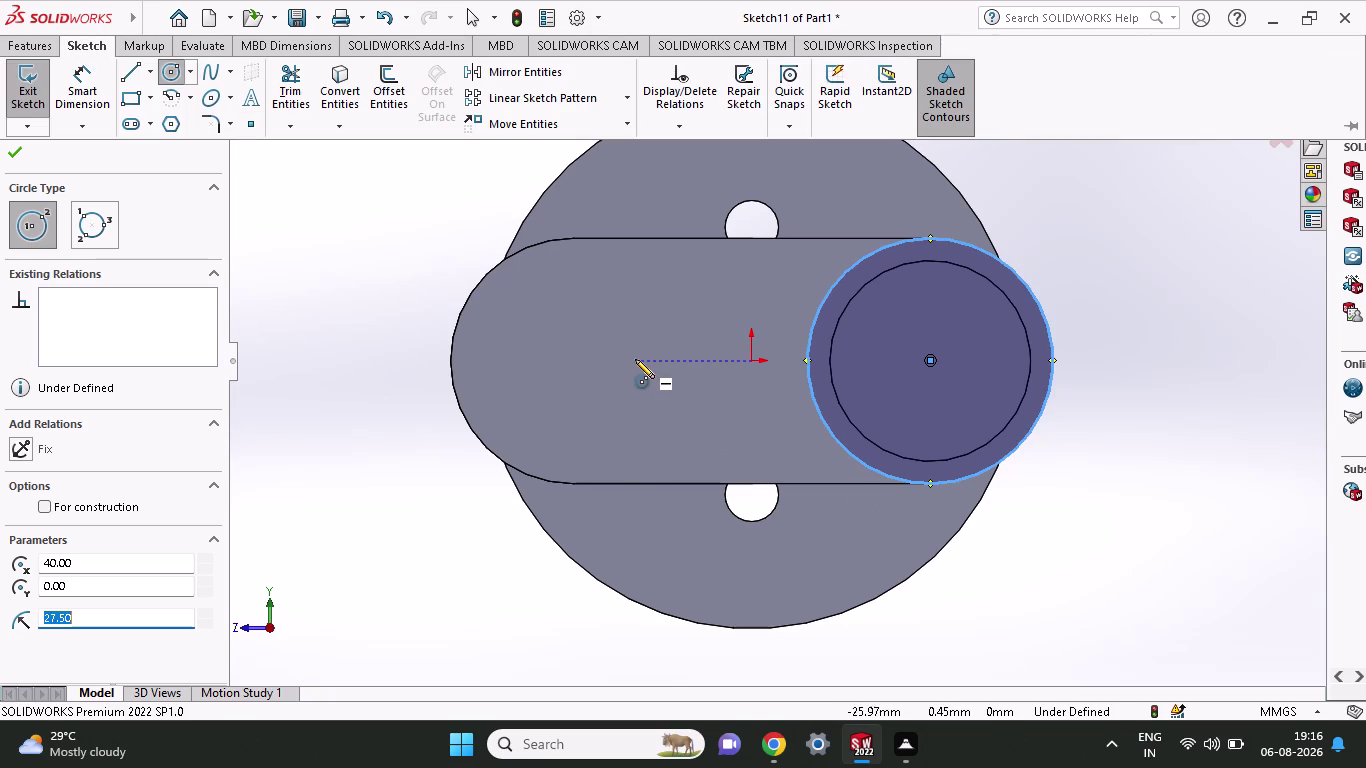
click(635, 359)
click(657, 482)
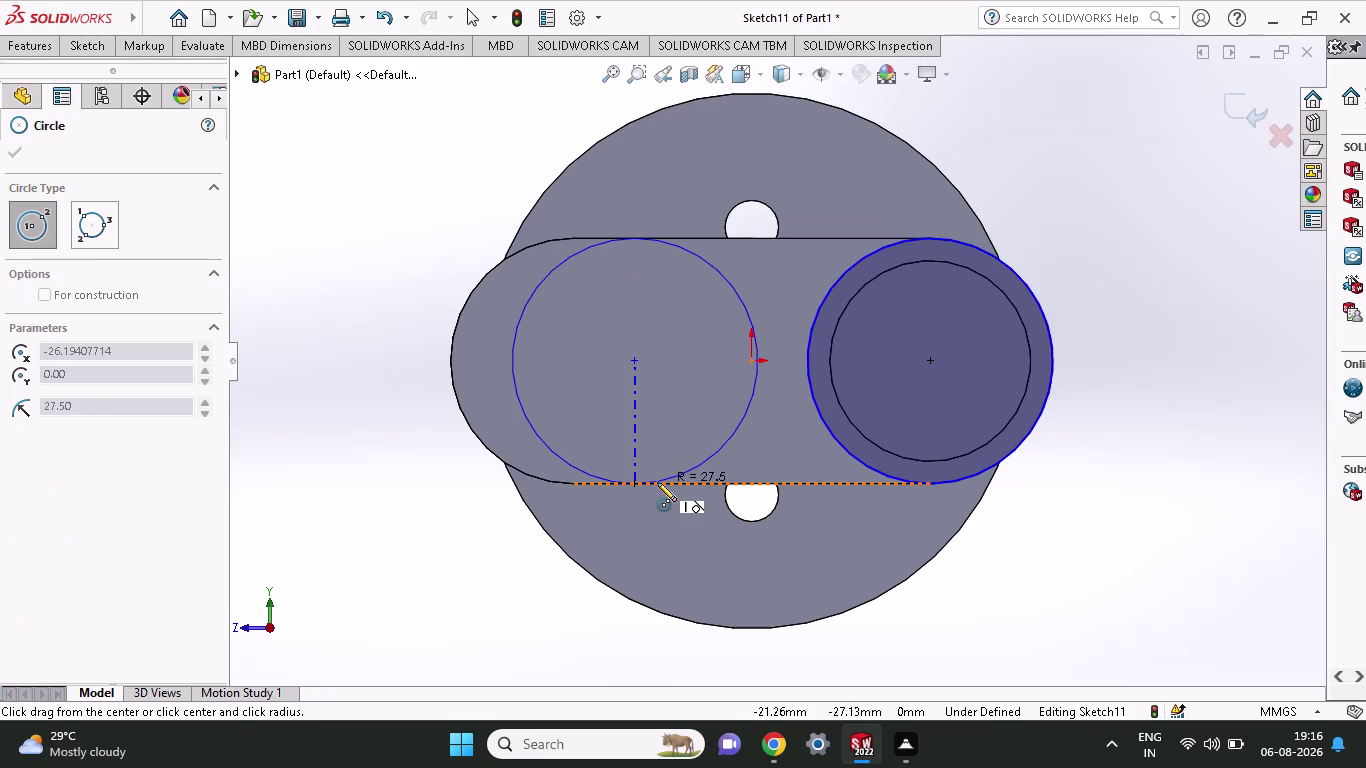
click(92, 42)
click(133, 83)
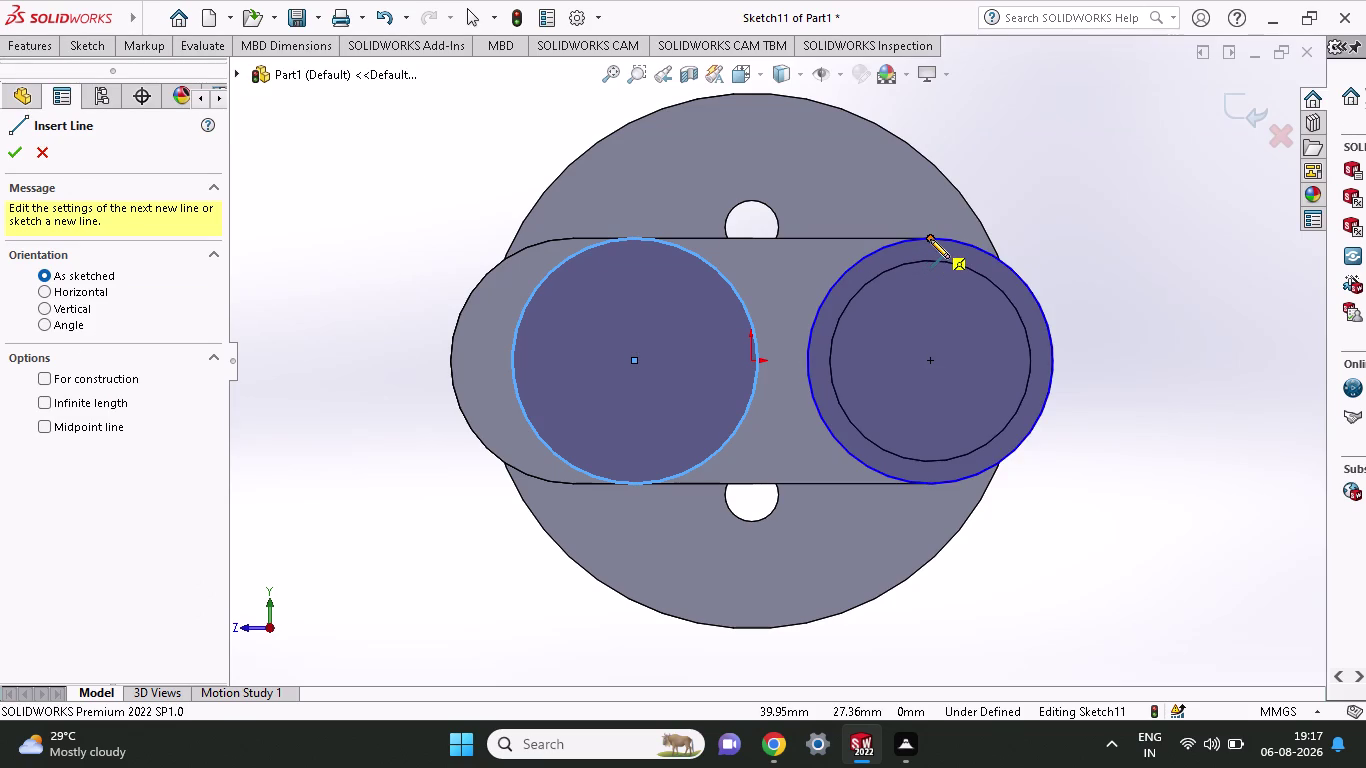
Draw a line joining the tops of the right and left circles.
click(930, 239)
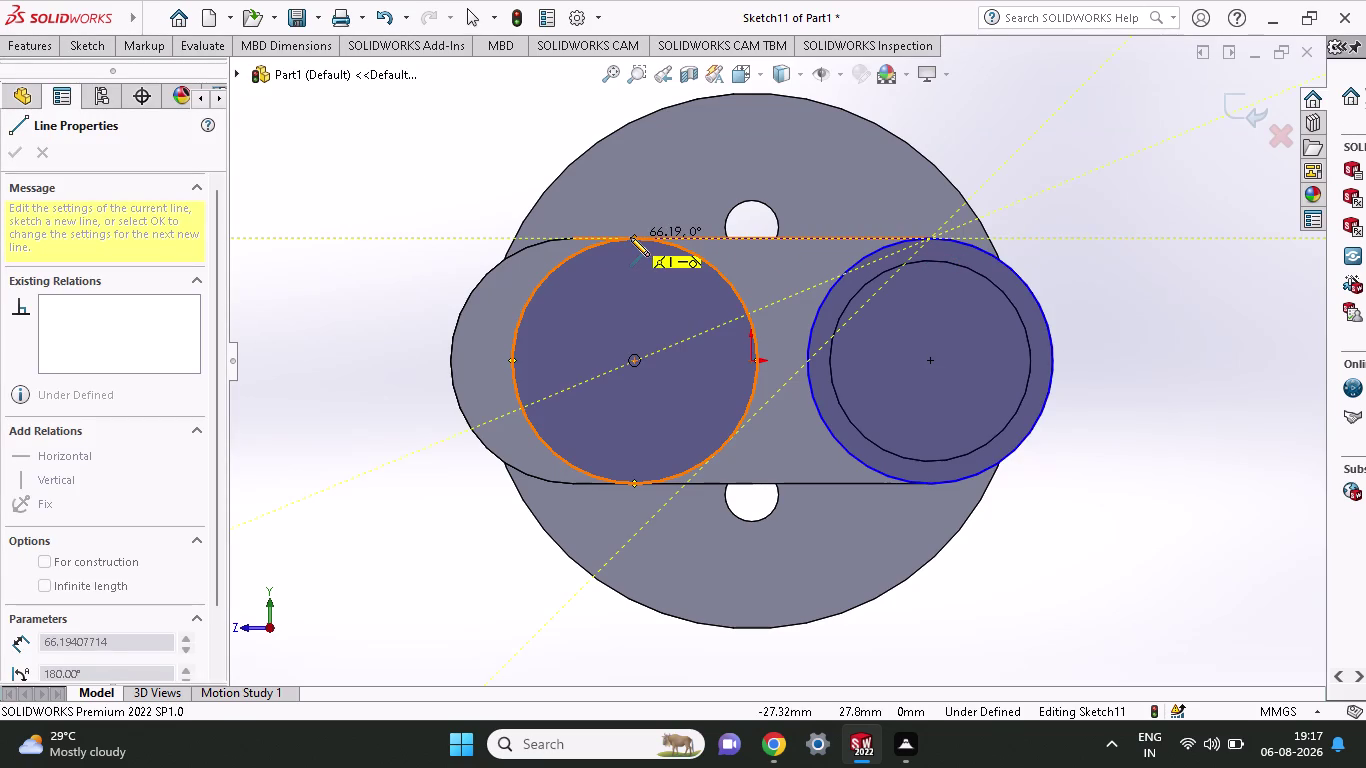
click(636, 236)
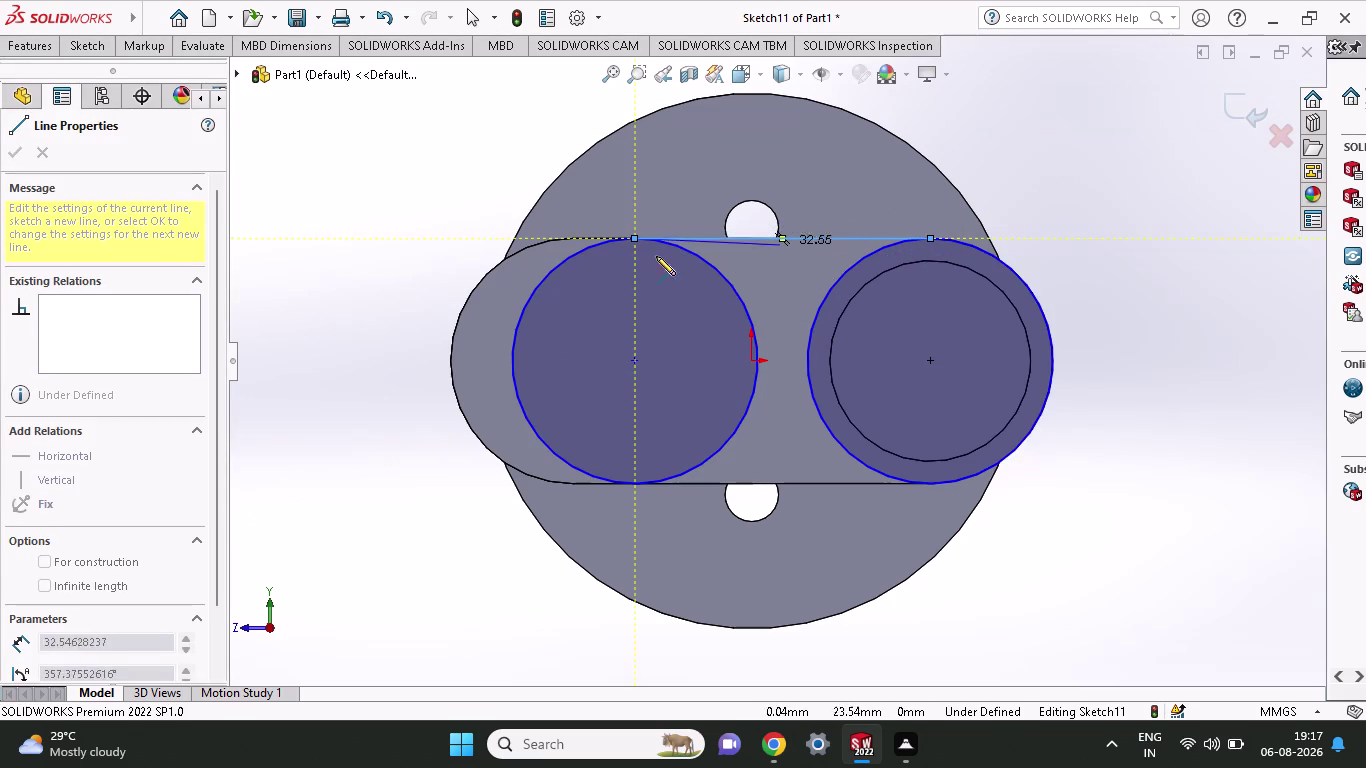
key(Escape)
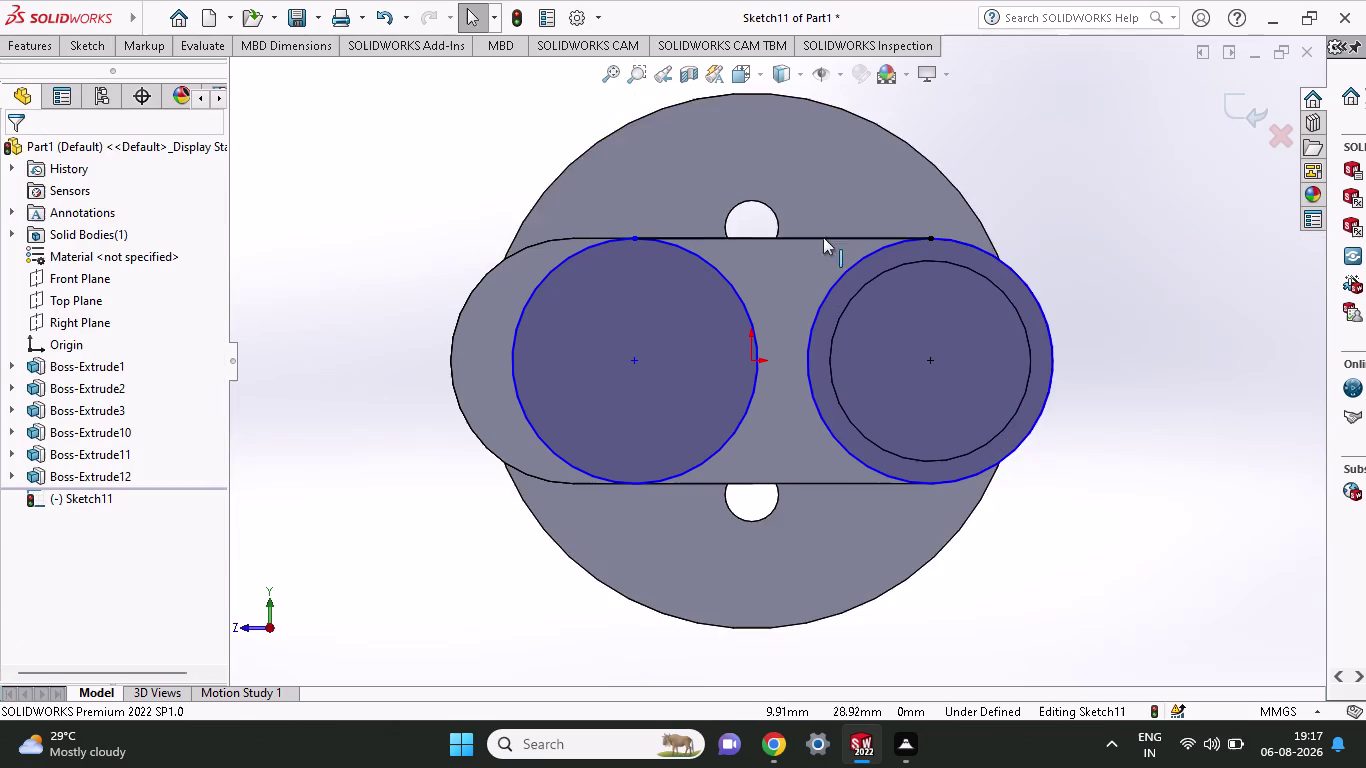
click(20, 41)
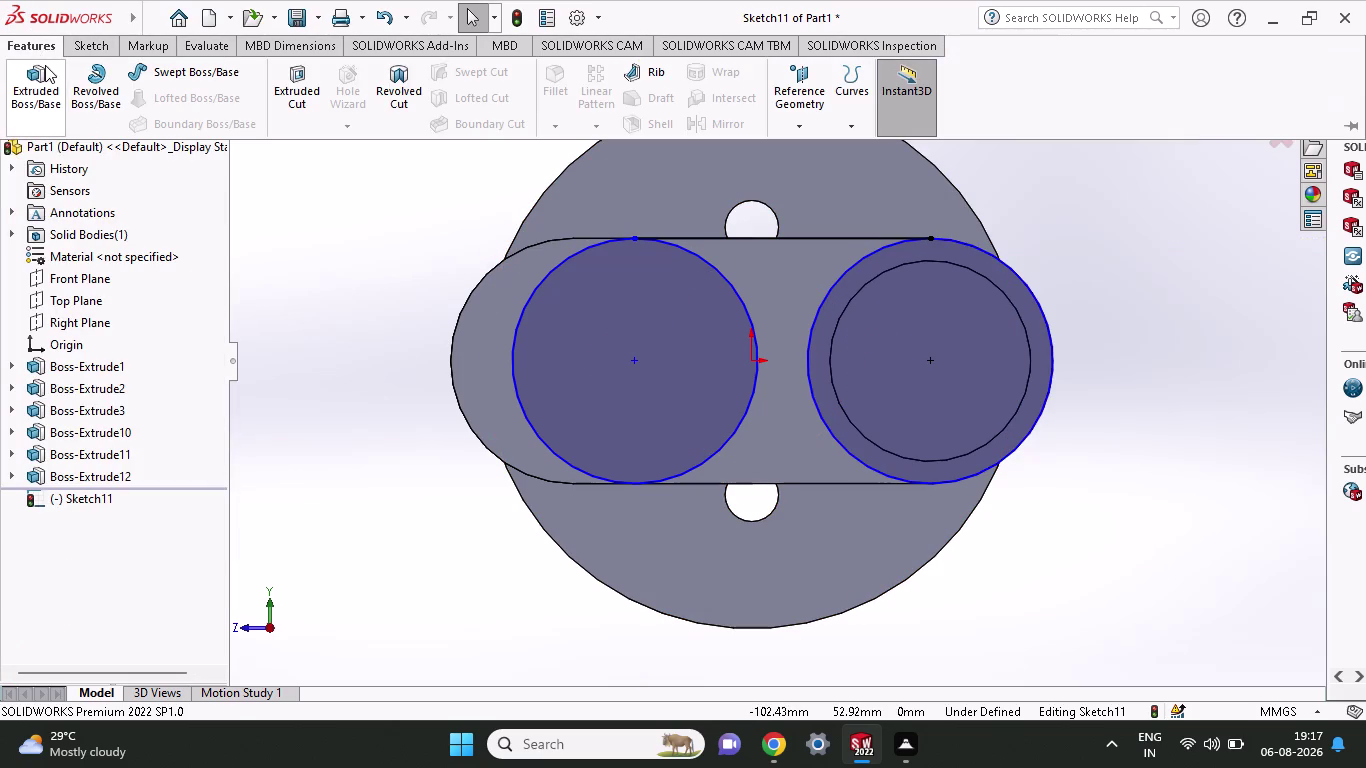
click(111, 38)
click(123, 64)
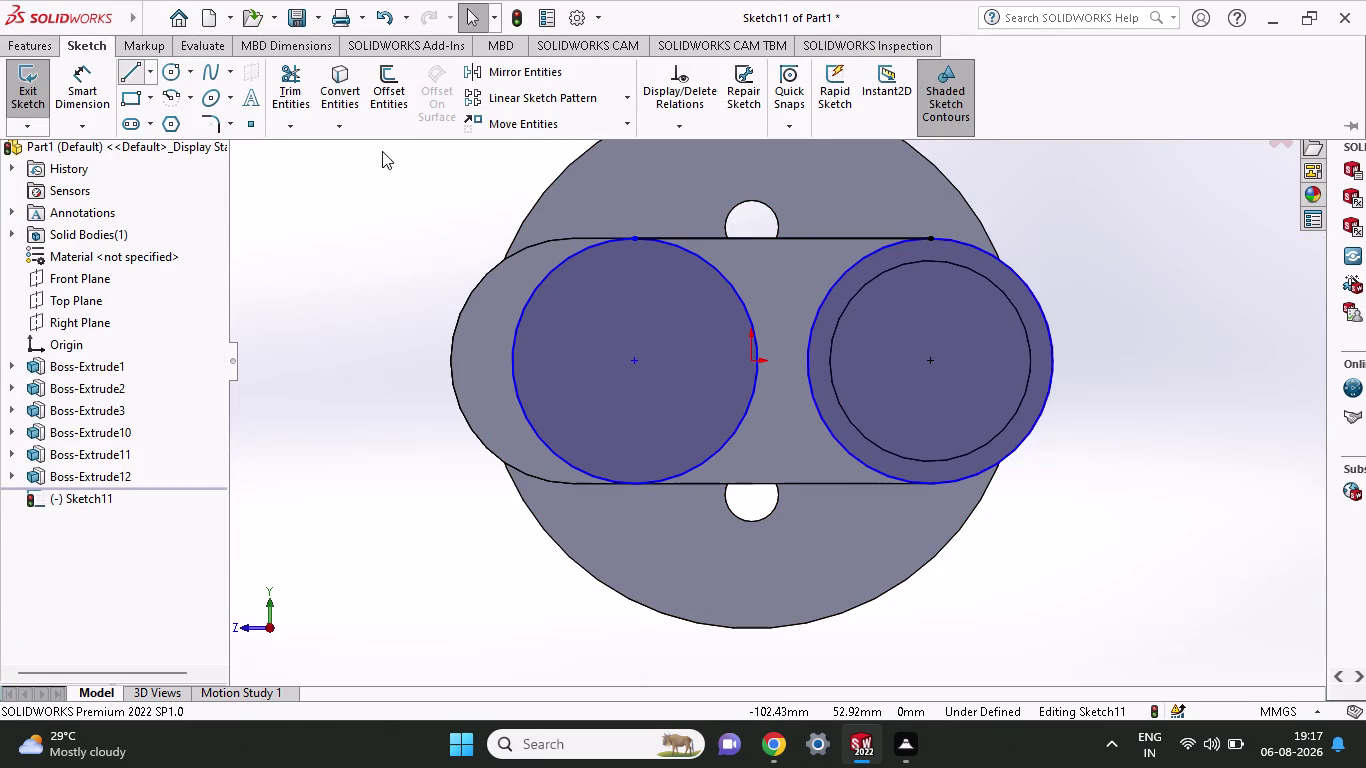
Make the top connecting line horizontal.
click(927, 239)
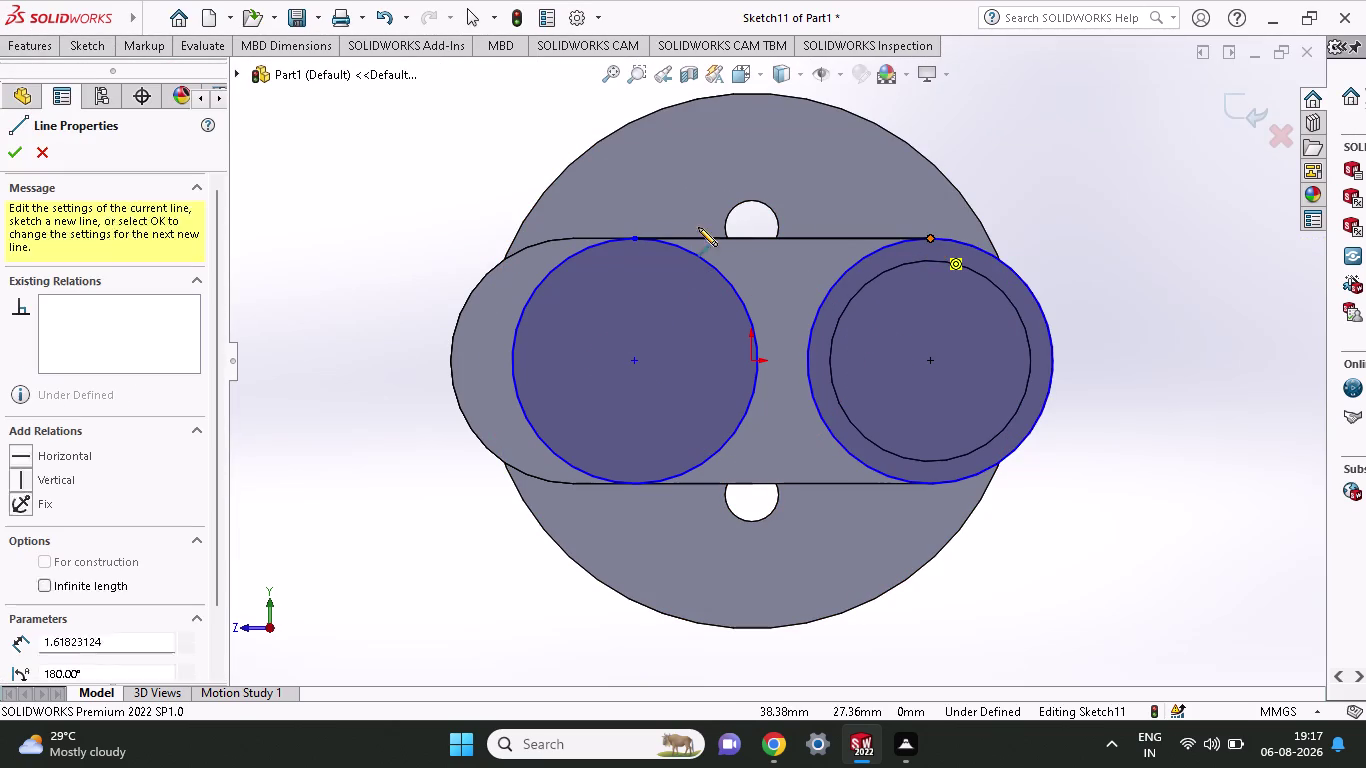
click(636, 239)
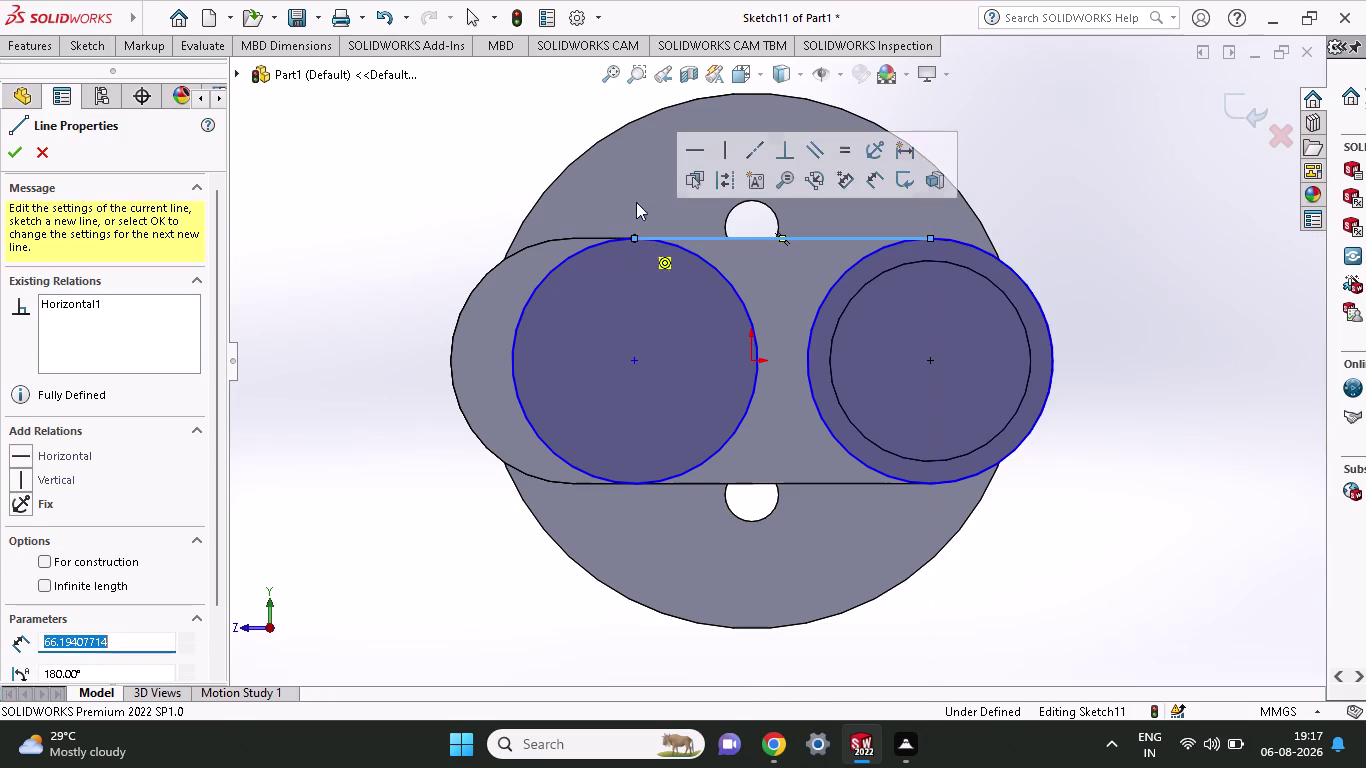
key(Escape)
key(Escape)
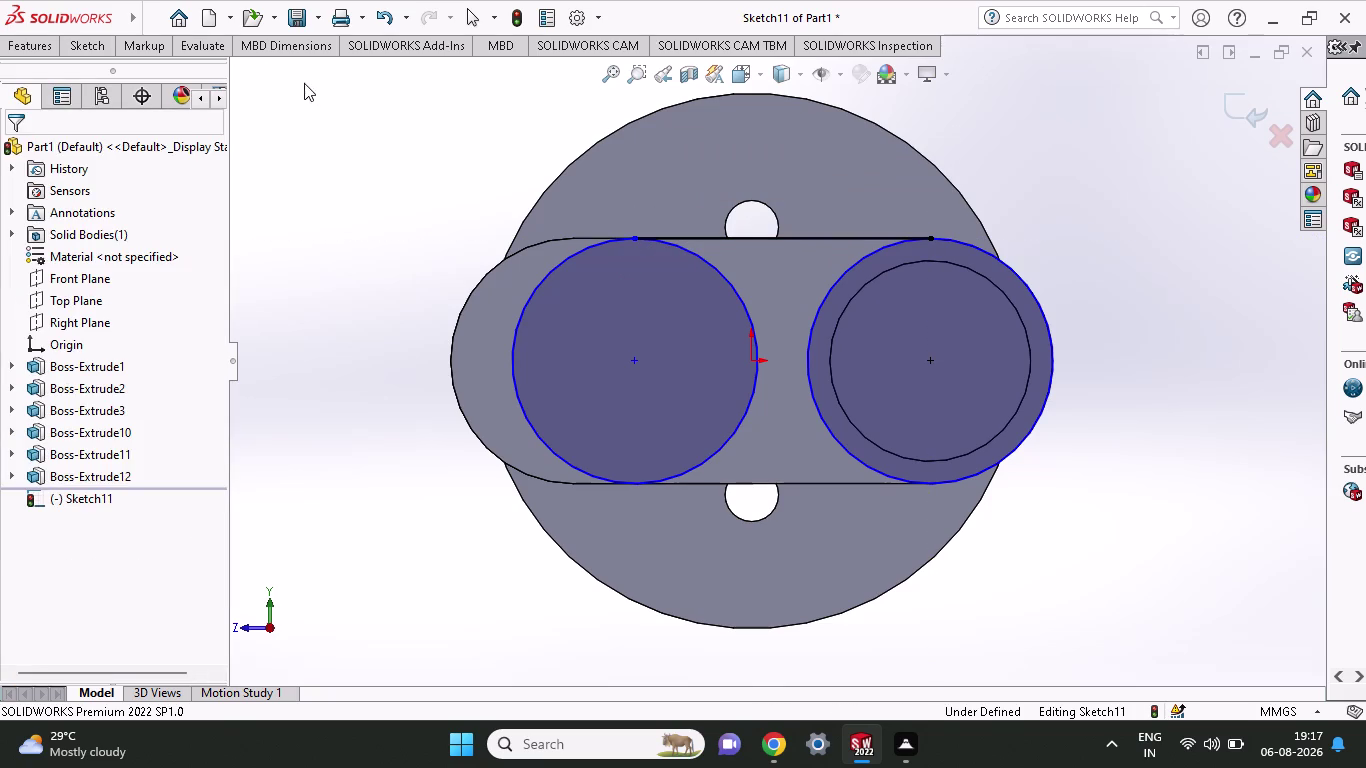
click(83, 54)
click(76, 77)
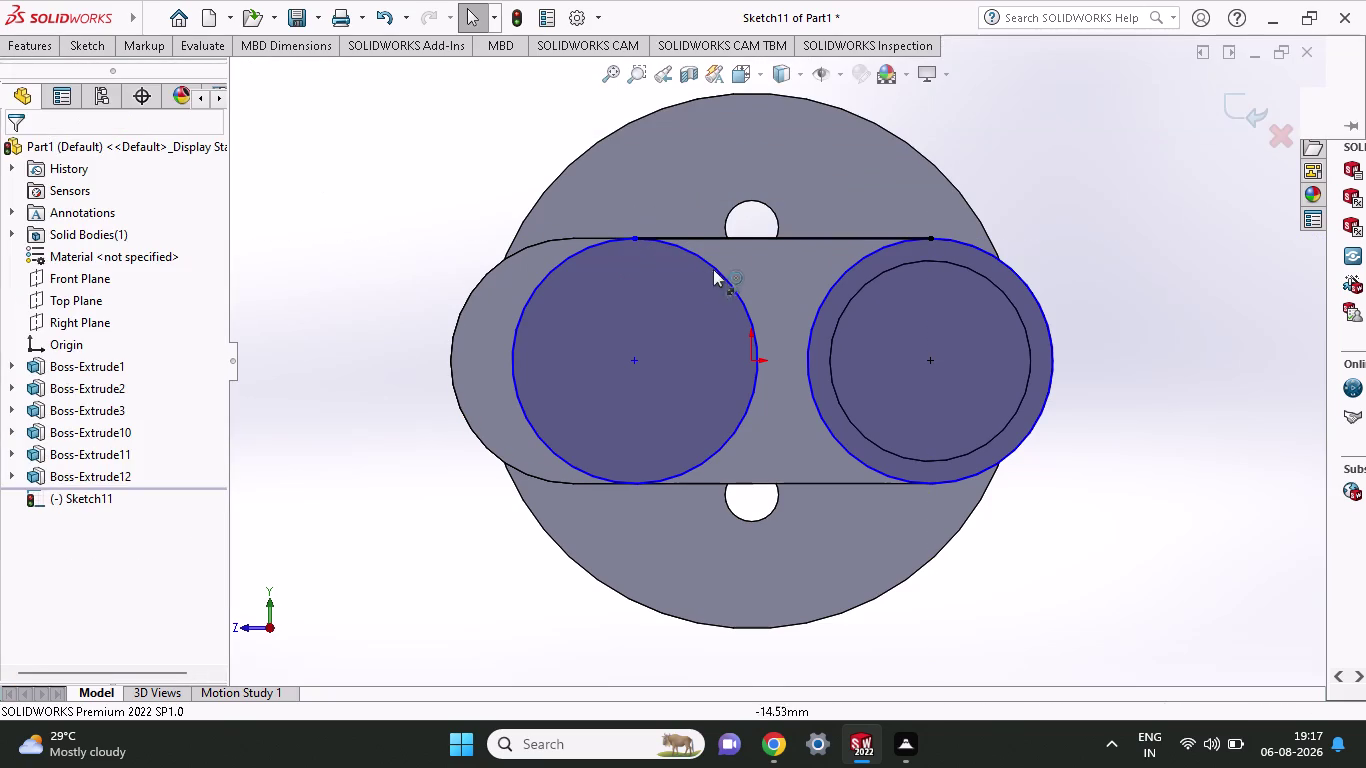
Dimension the distance between the circle centres to 40 mm.
click(633, 236)
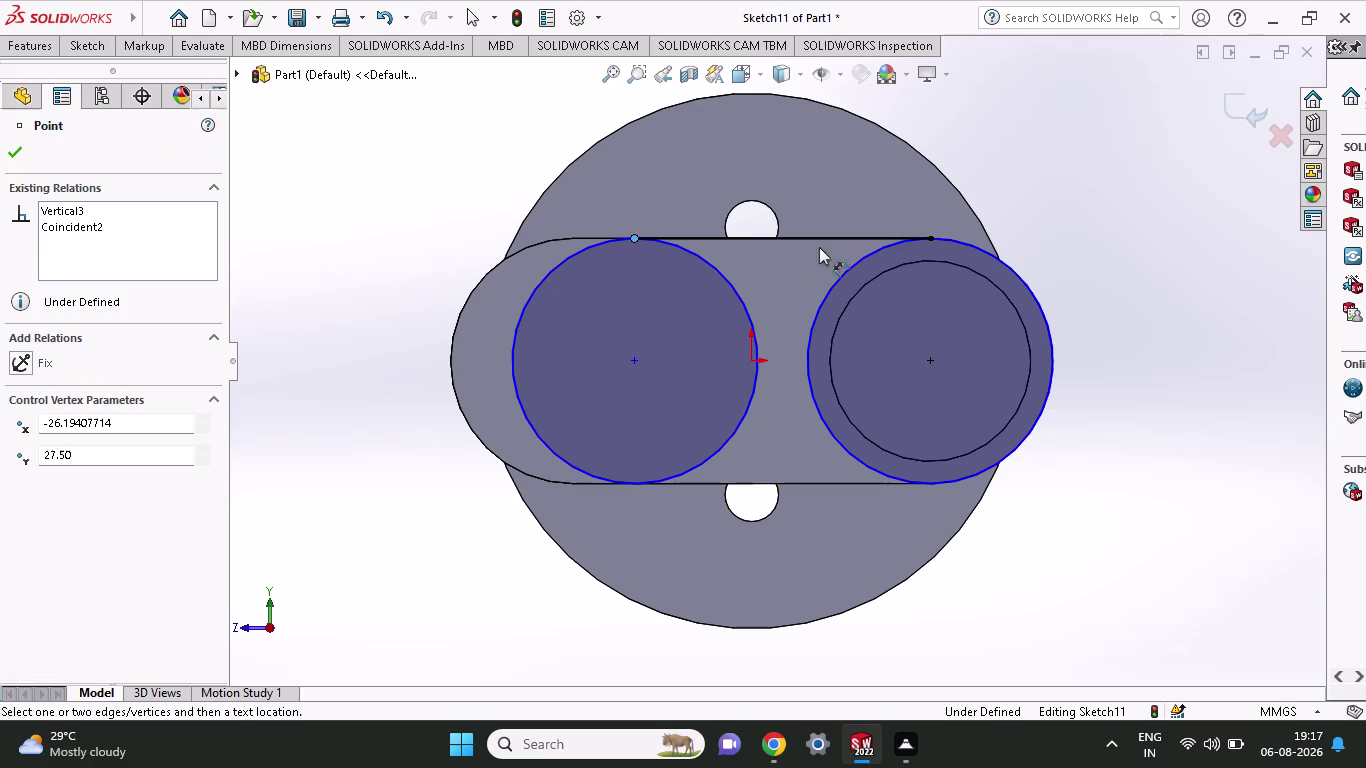
click(927, 236)
click(956, 135)
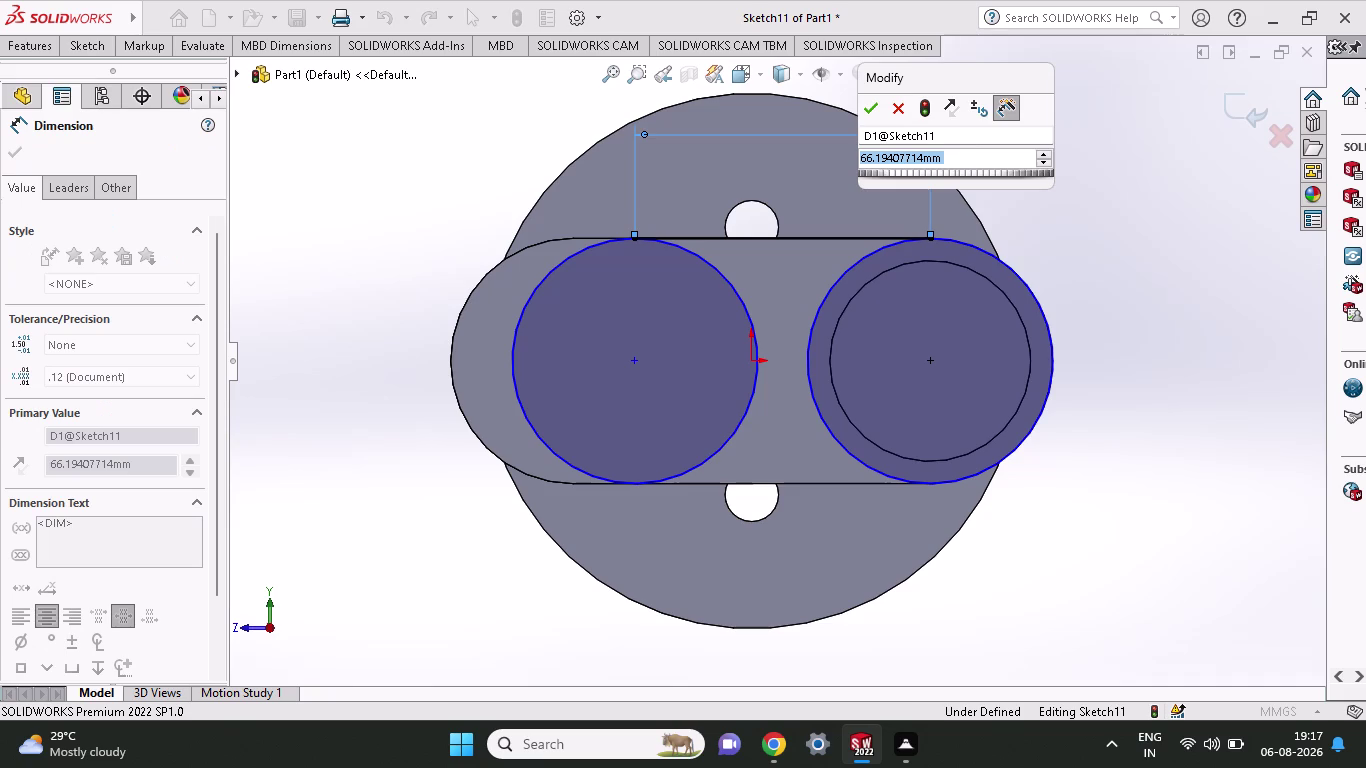
text(40)
key(Return)
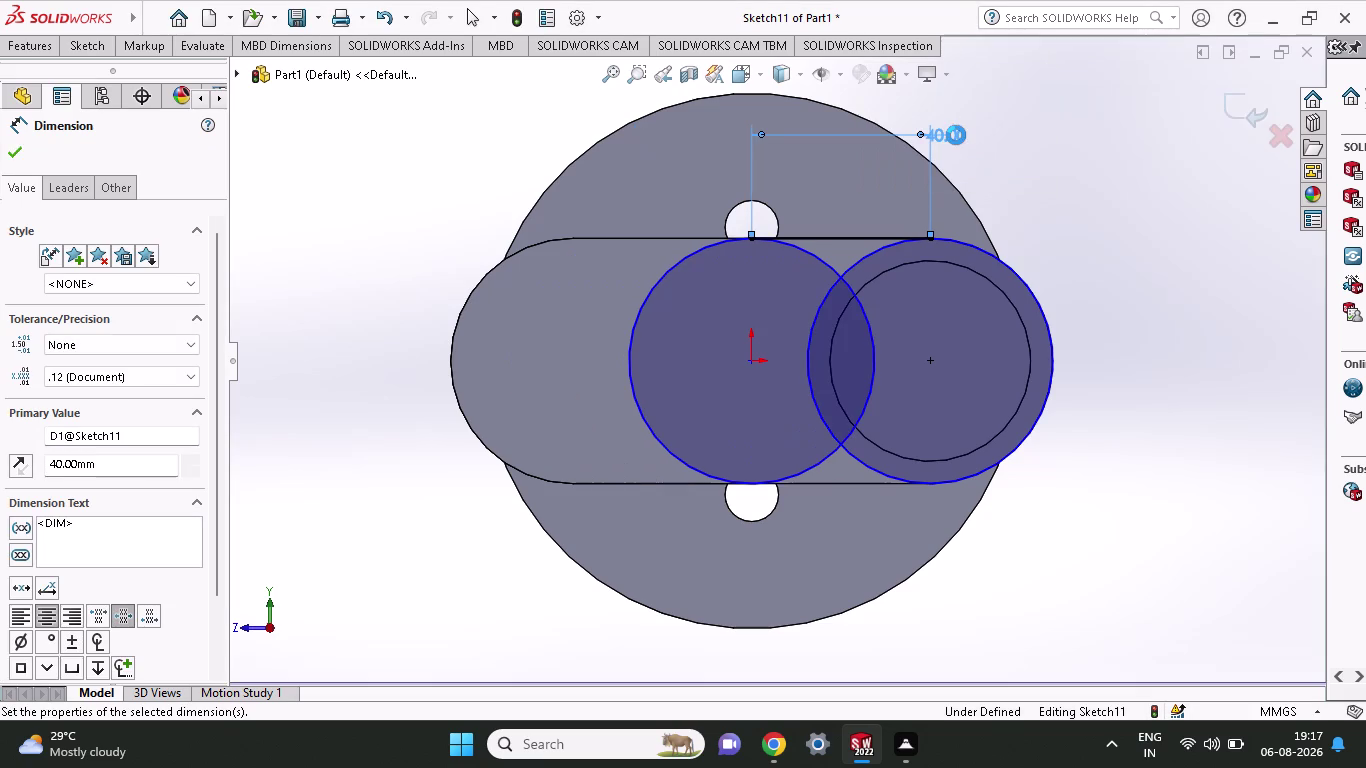
click(88, 41)
click(126, 74)
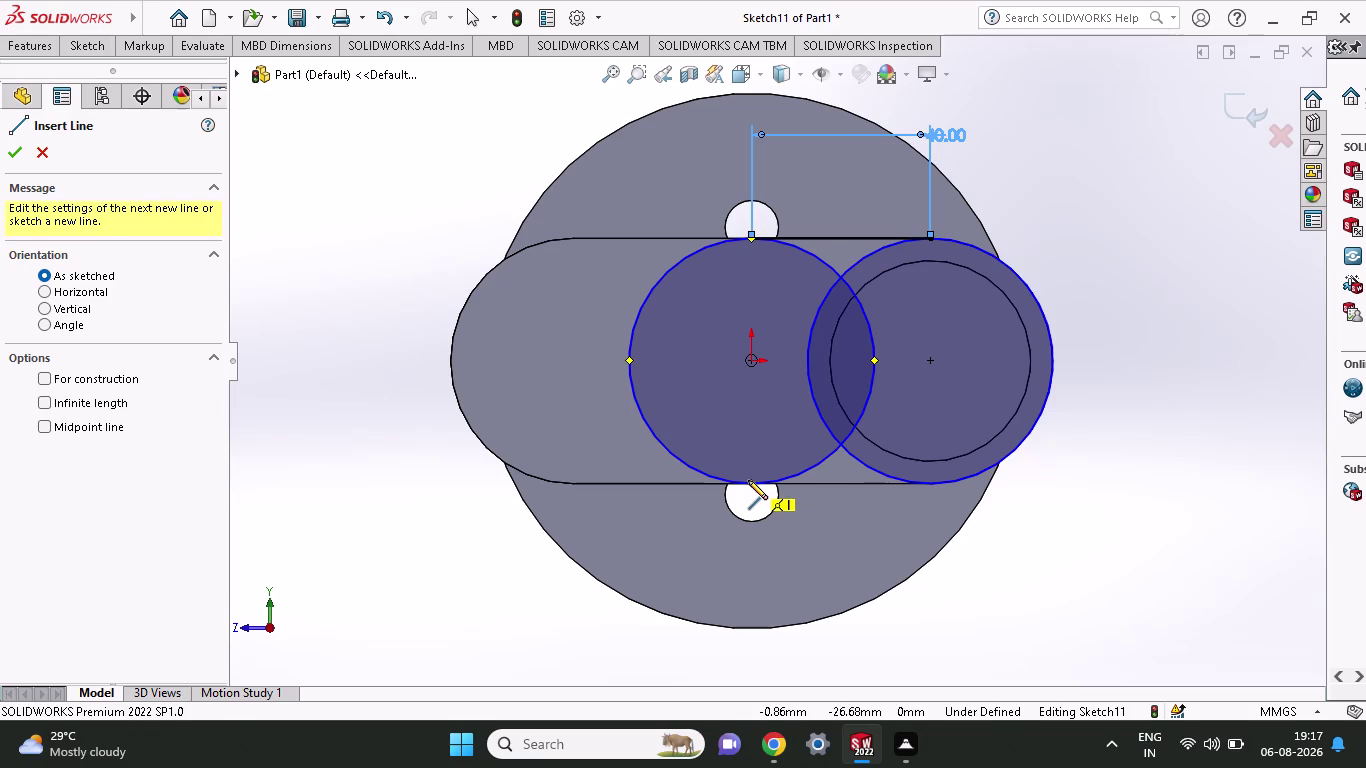
Draw the bottom line joining the undersides of both circles.
click(751, 485)
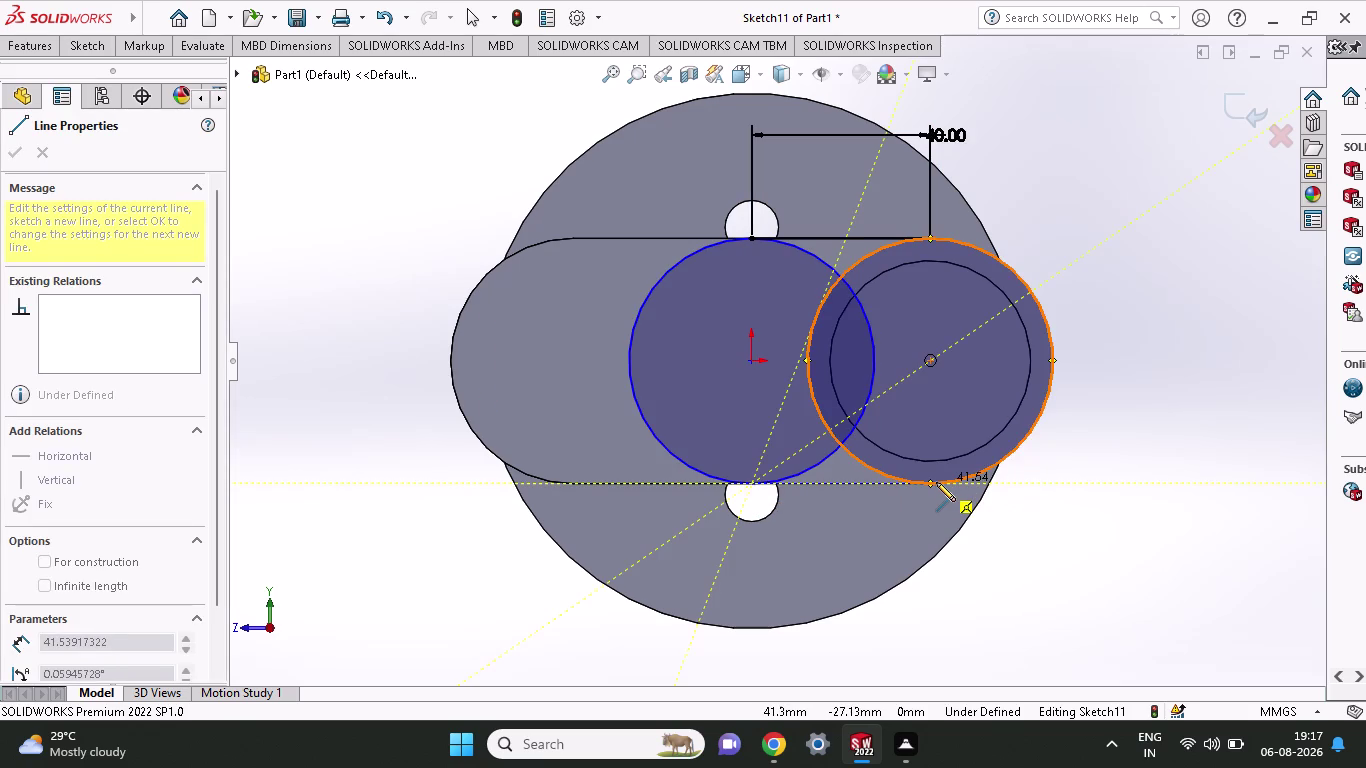
click(929, 482)
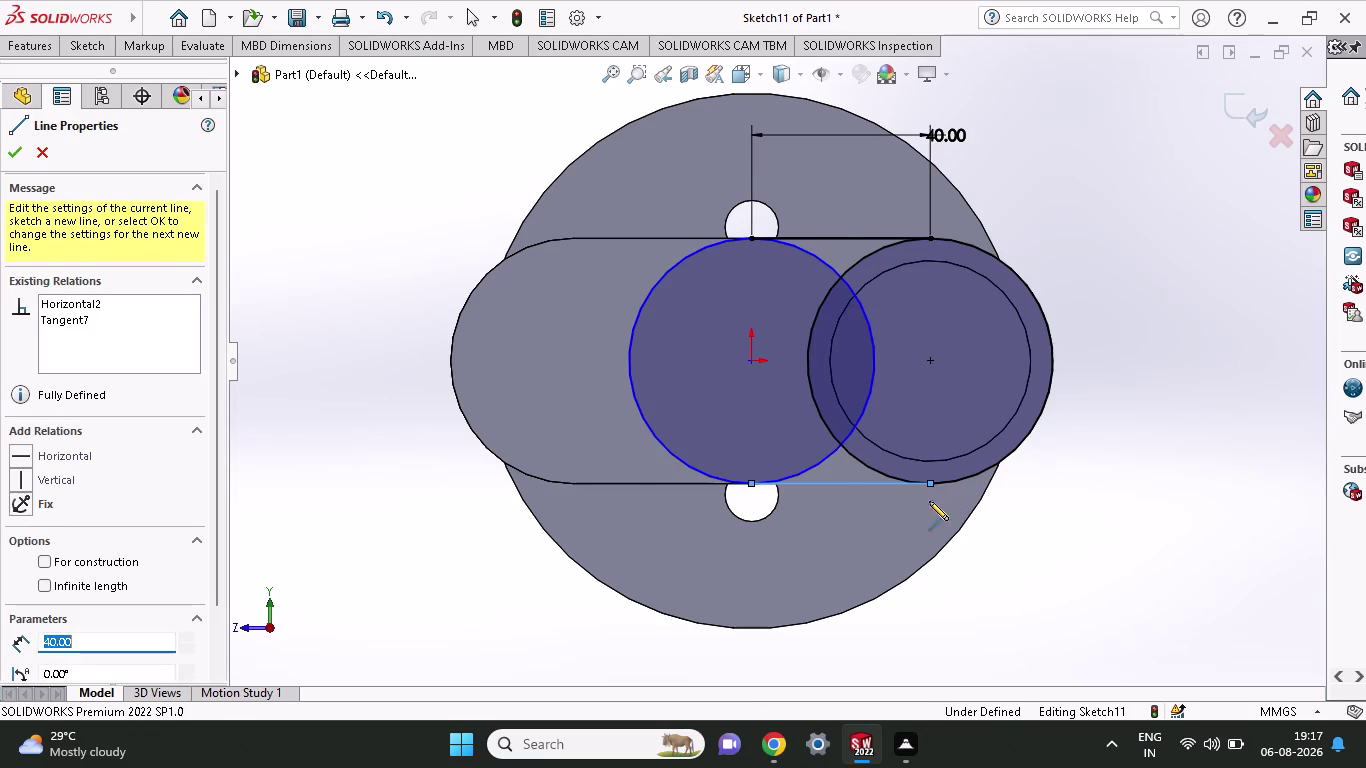
key(Escape)
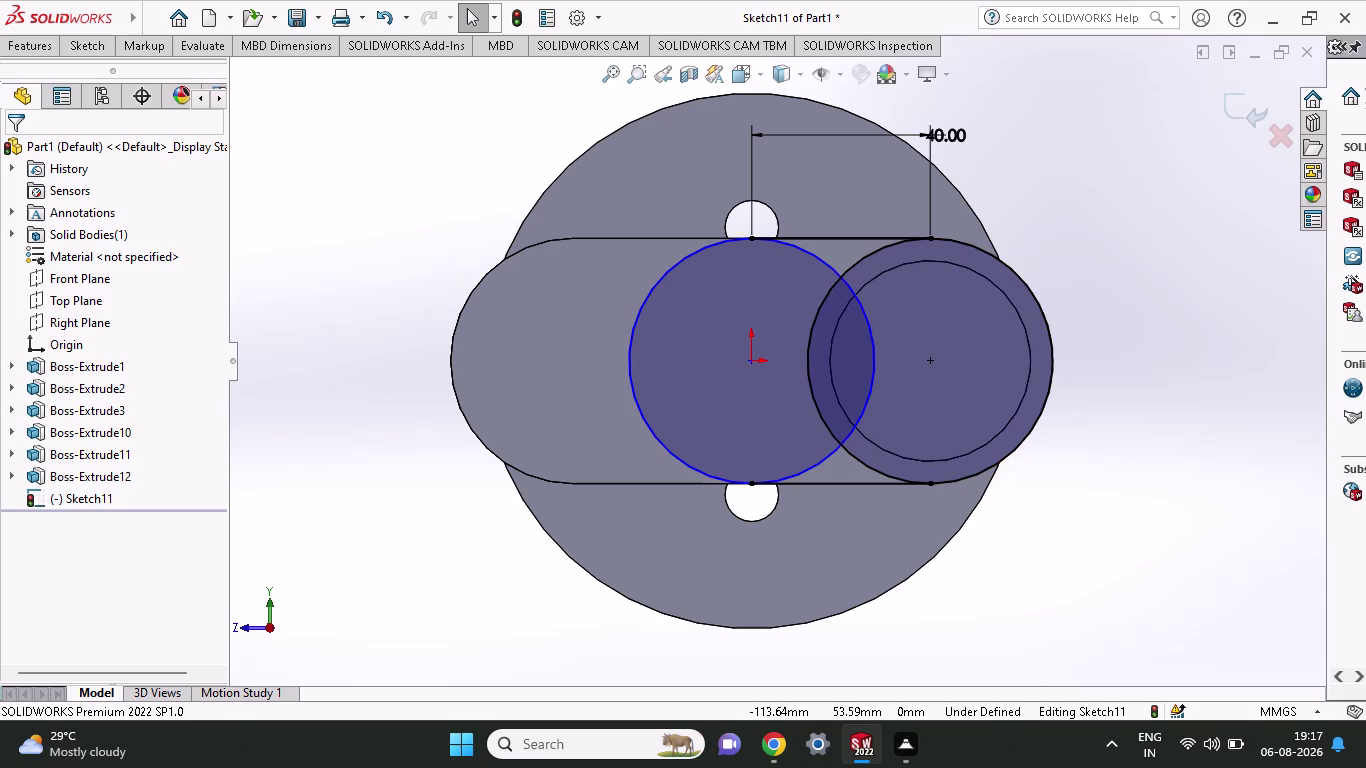
click(79, 46)
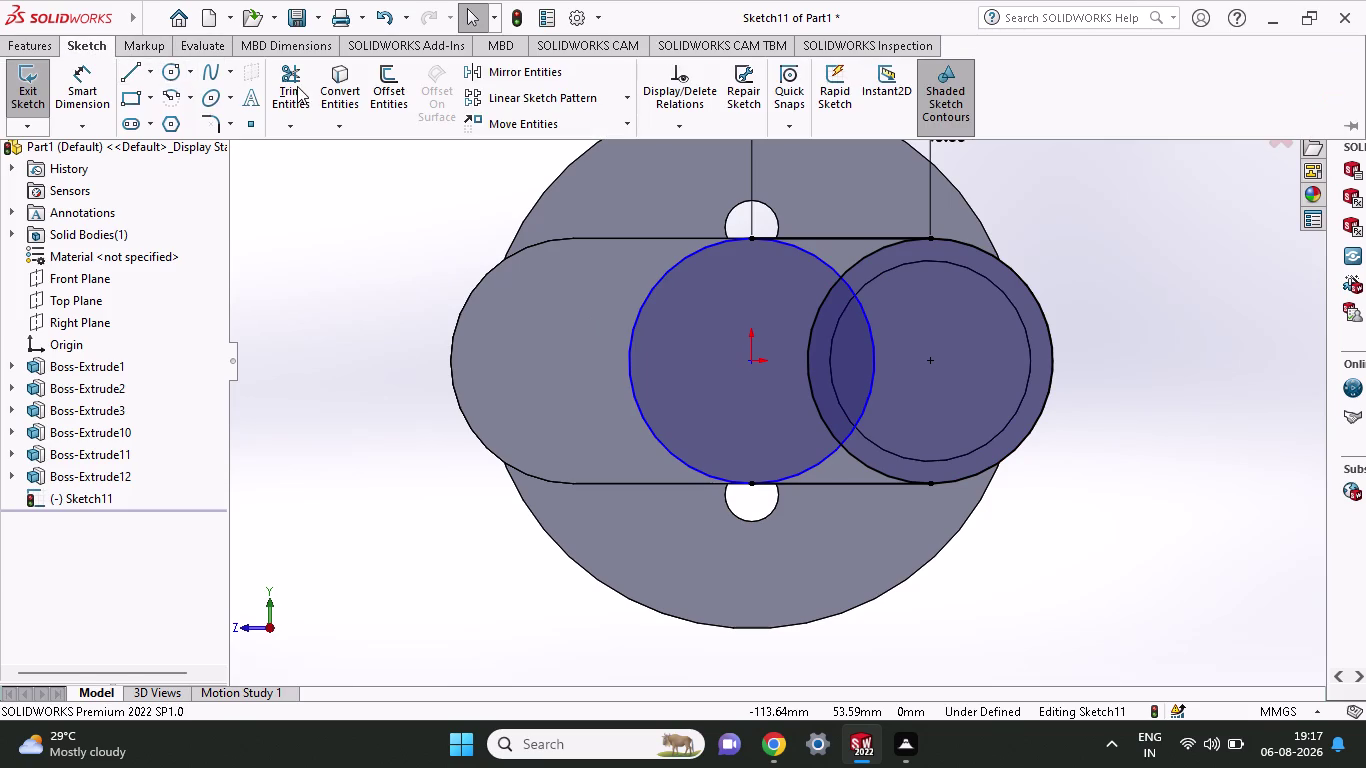
Power-trim the overlapping arcs and line segments down to a slot outline.
click(296, 85)
drag(841, 249, 802, 343)
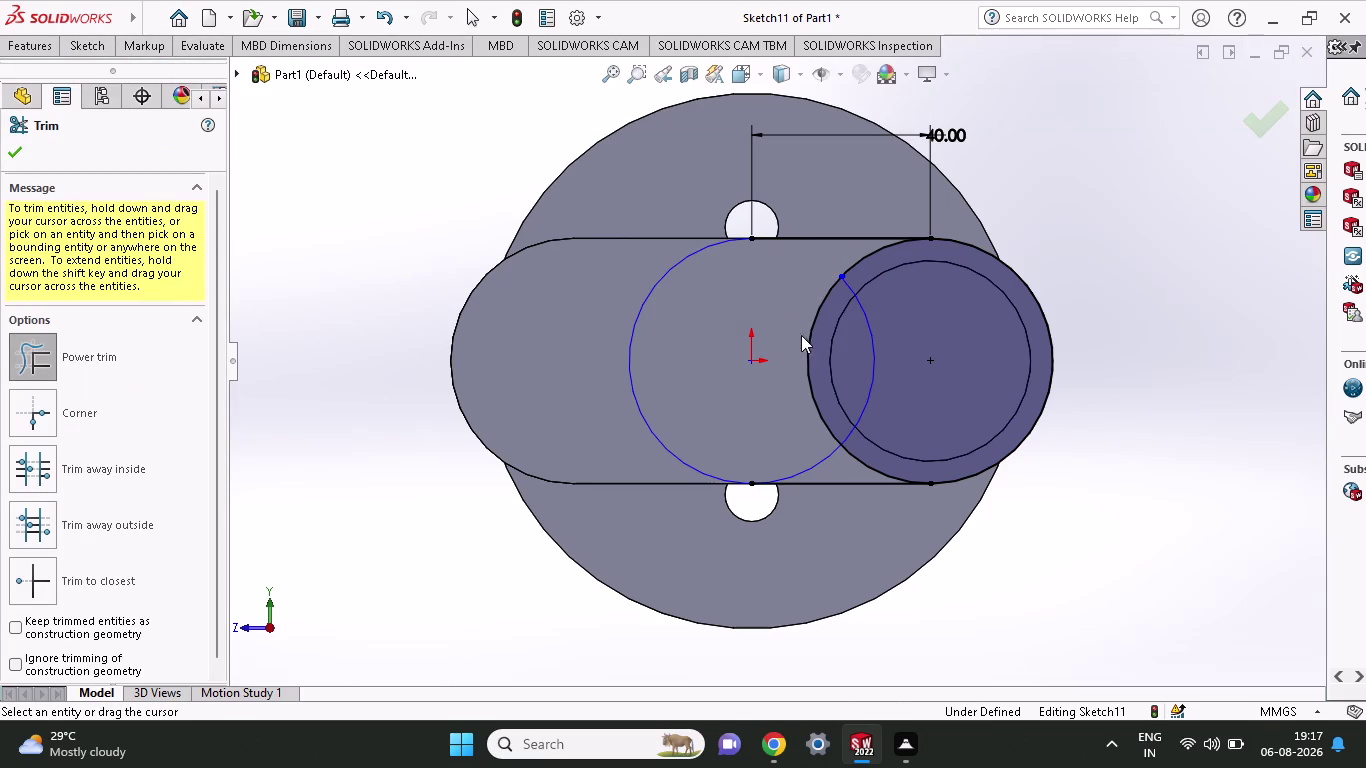
drag(786, 315, 915, 380)
drag(891, 302, 873, 295)
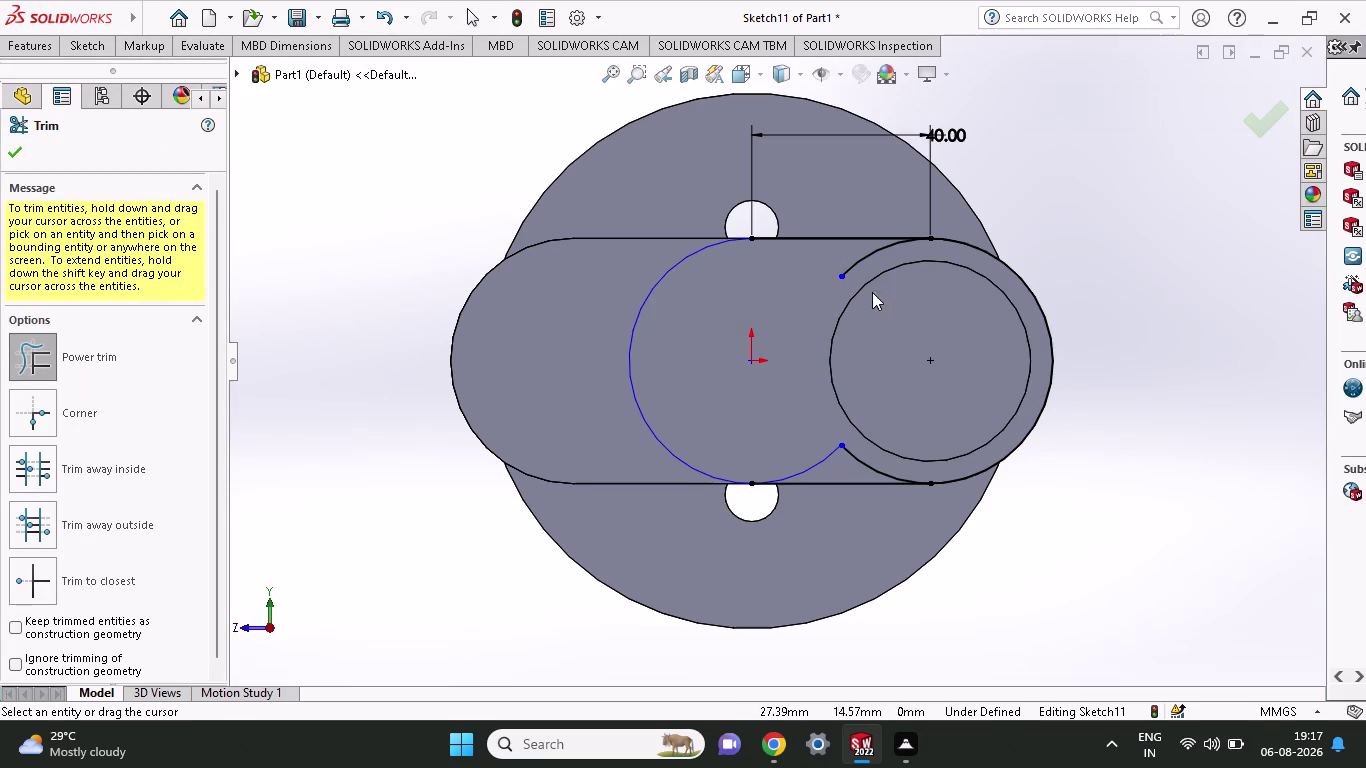
drag(873, 295, 845, 258)
drag(783, 434, 876, 458)
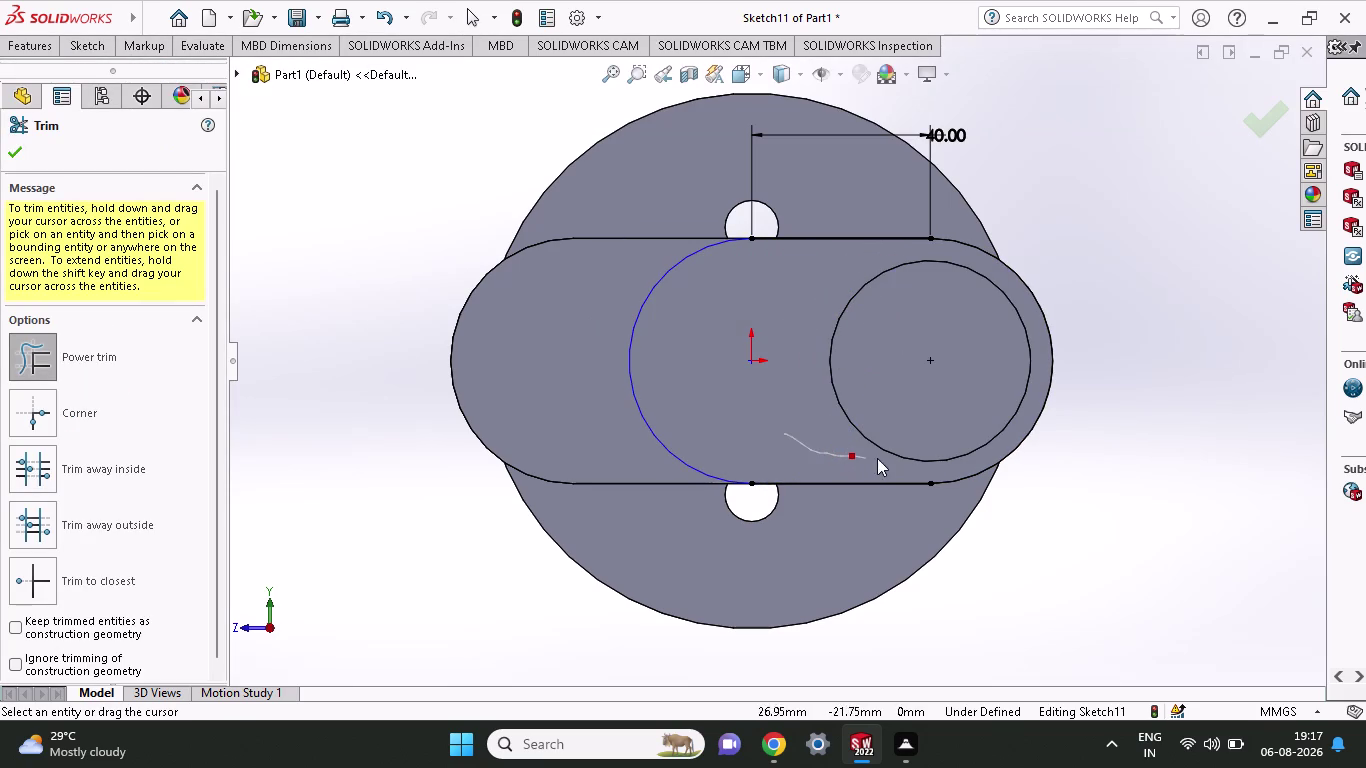
drag(876, 458, 902, 409)
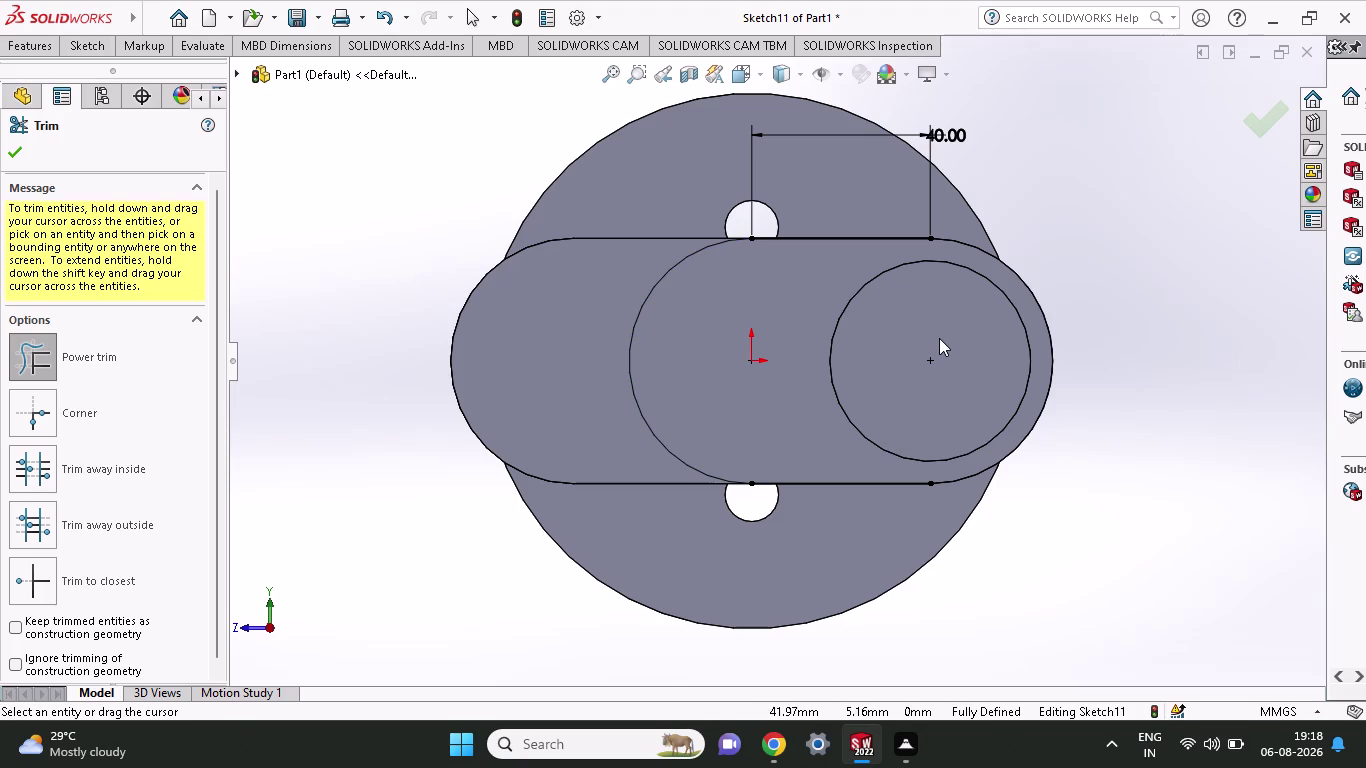
click(14, 160)
middle_drag(833, 194, 871, 289)
scroll(up, 3)
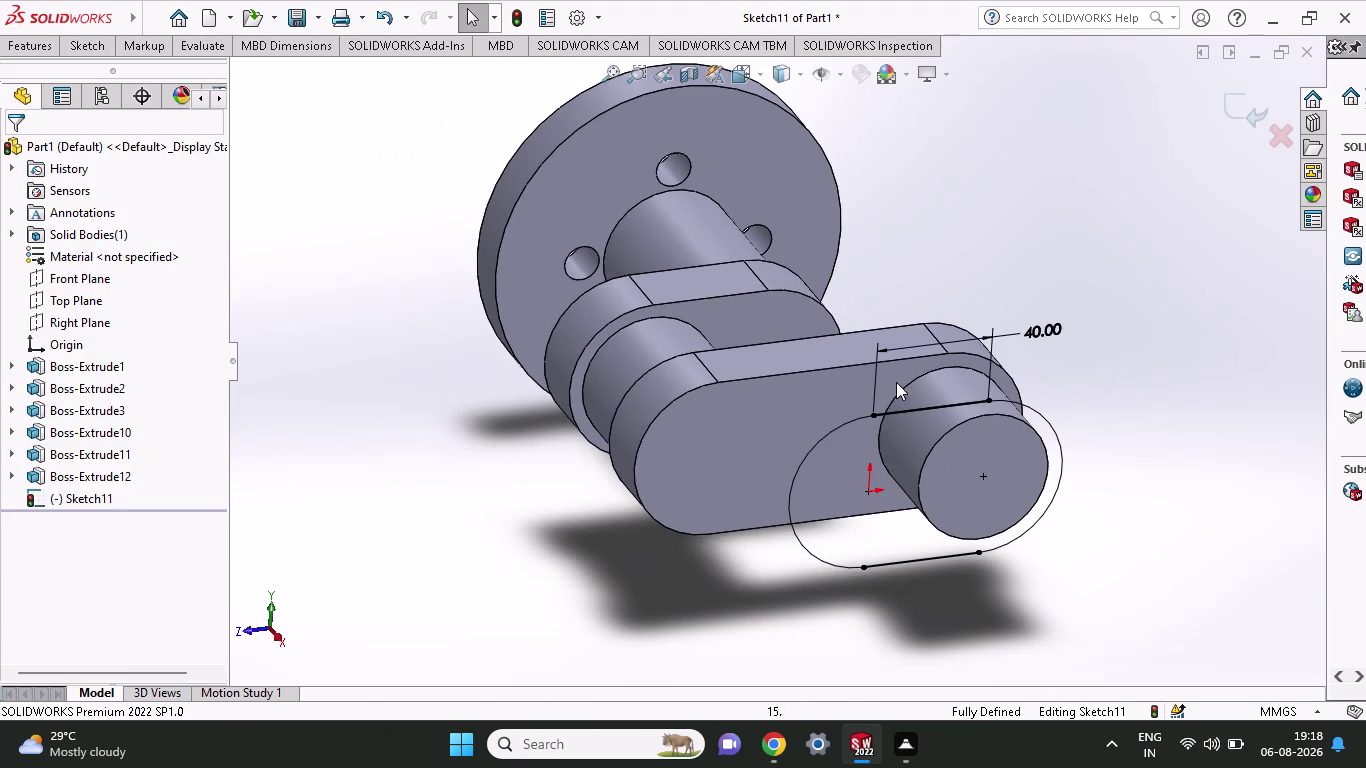
click(27, 44)
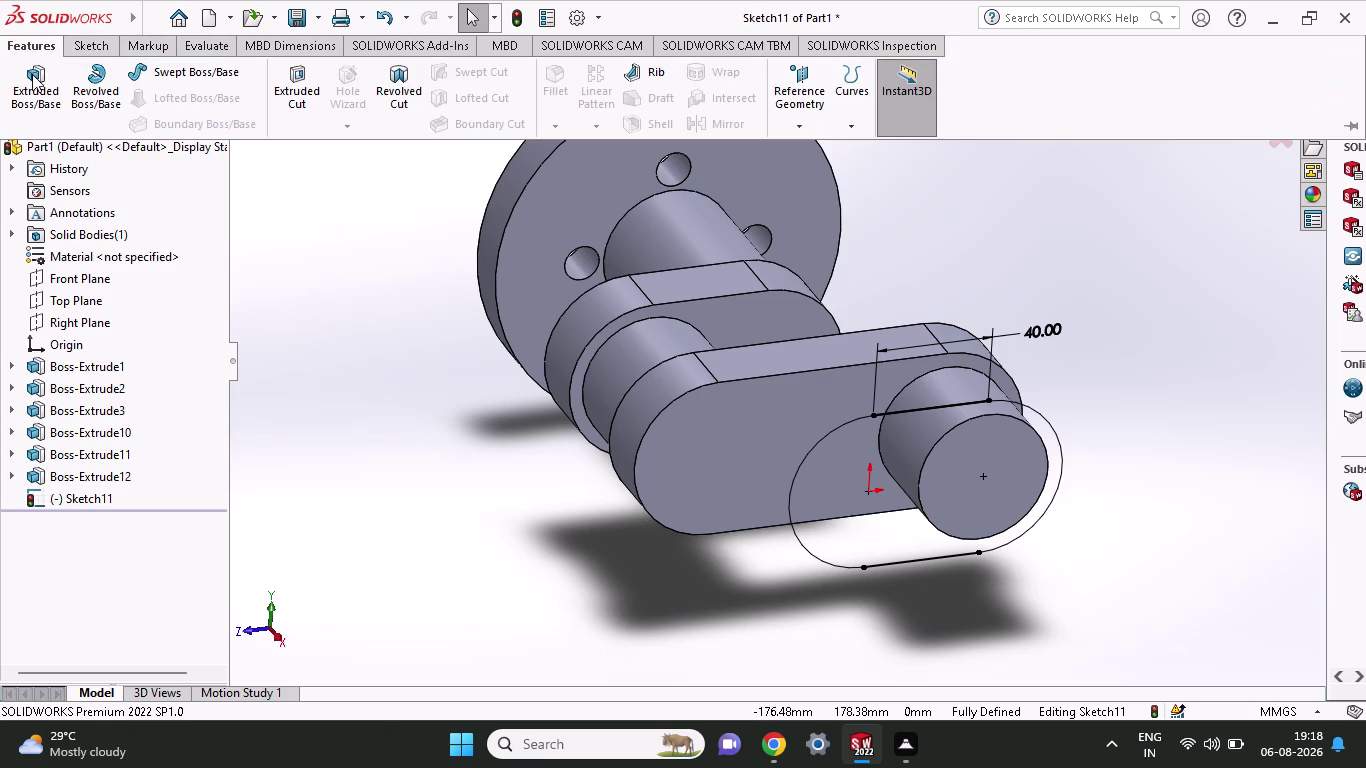
Extrude both Sketch11 regions Blind 22 mm into Boss-Extrude13.
click(32, 74)
click(901, 538)
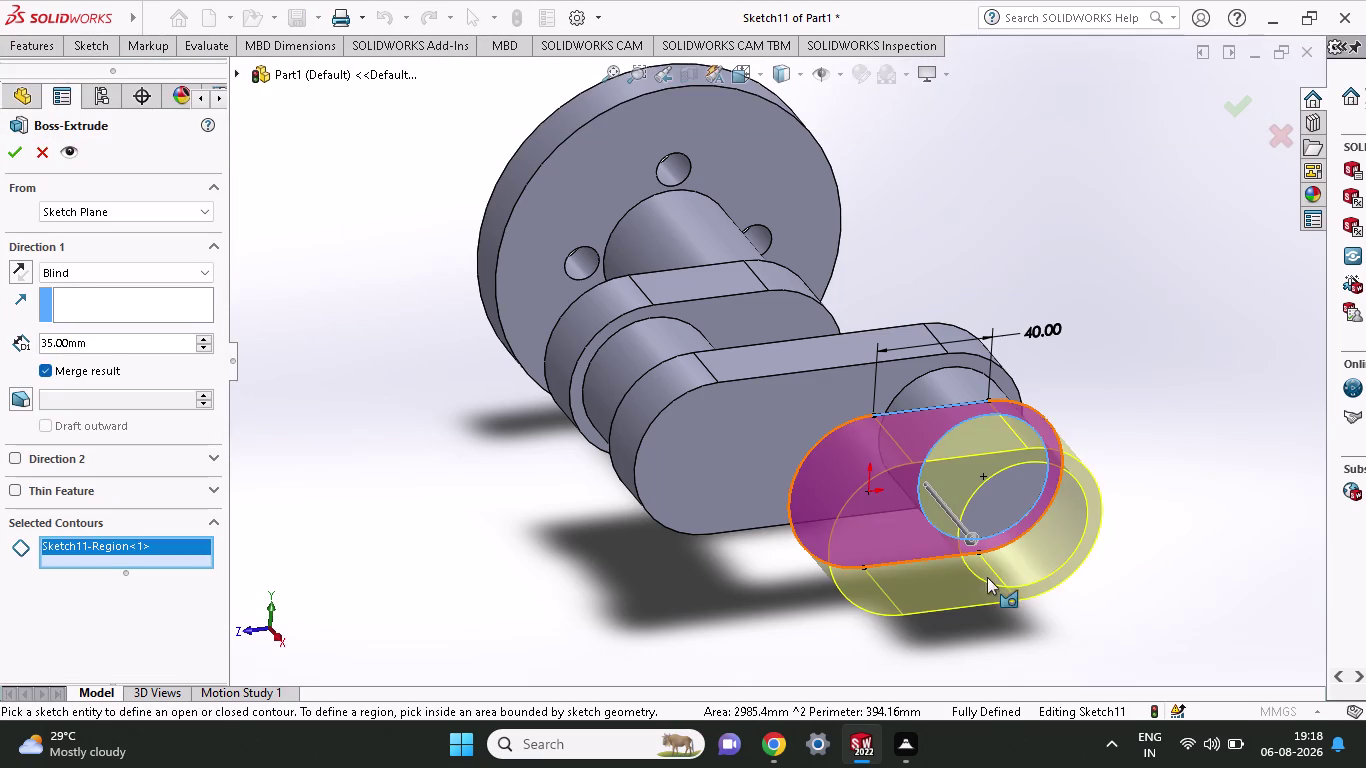
click(998, 505)
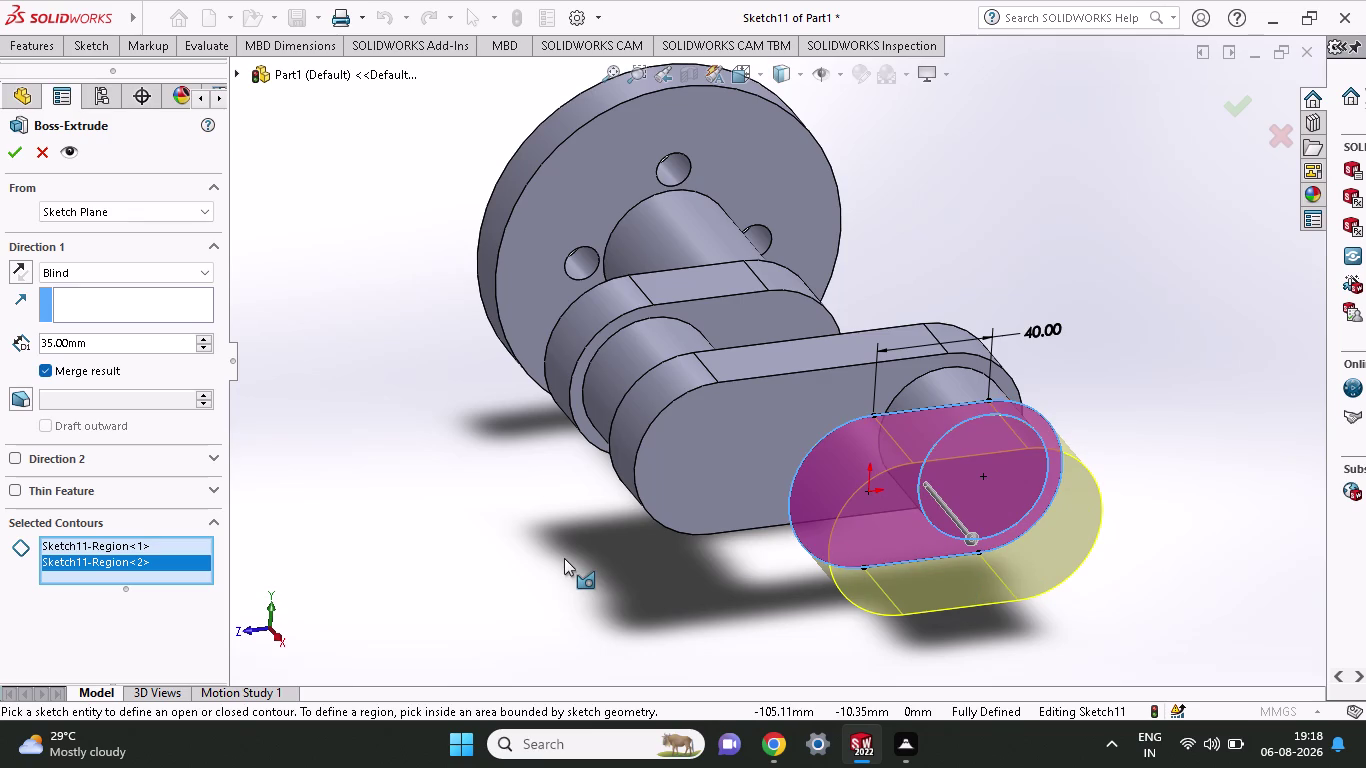
text(22)
drag(106, 348, 28, 347)
text(222)
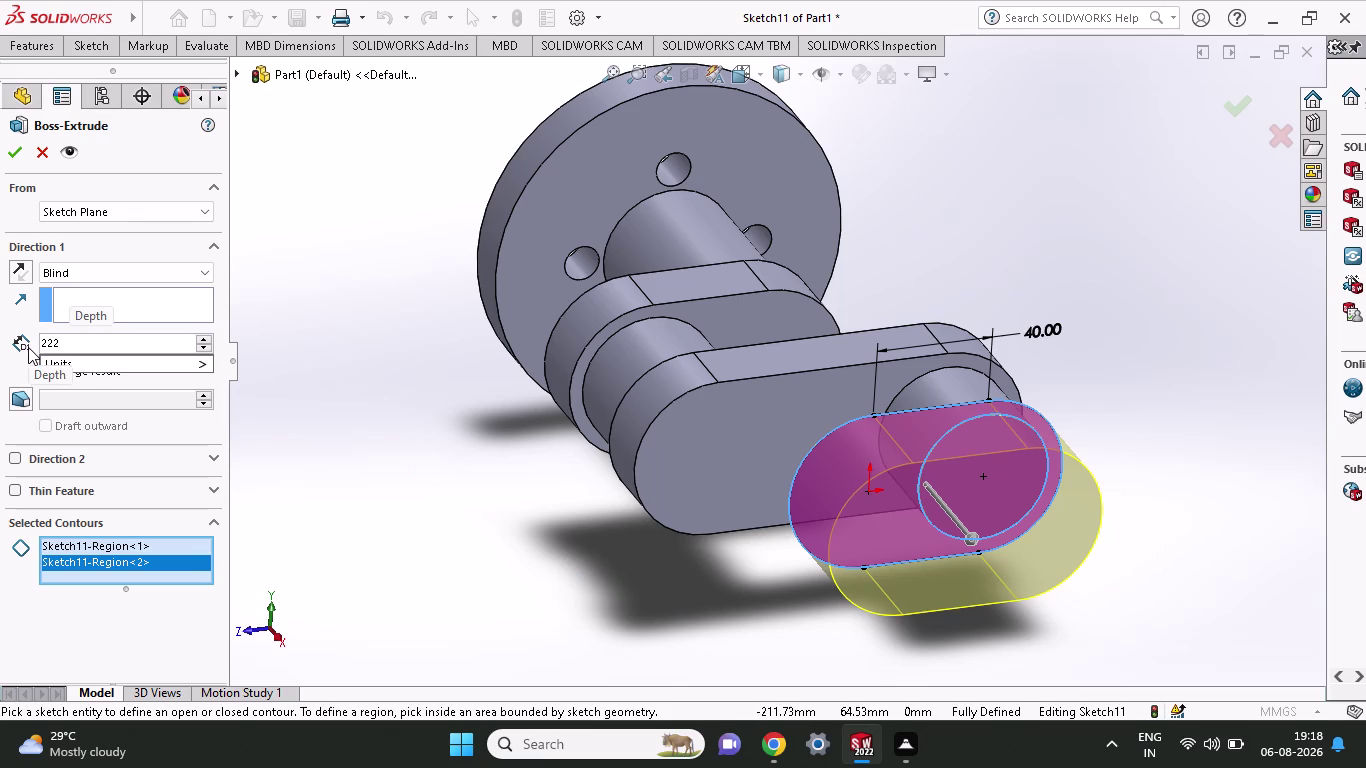
key(BackSpace)
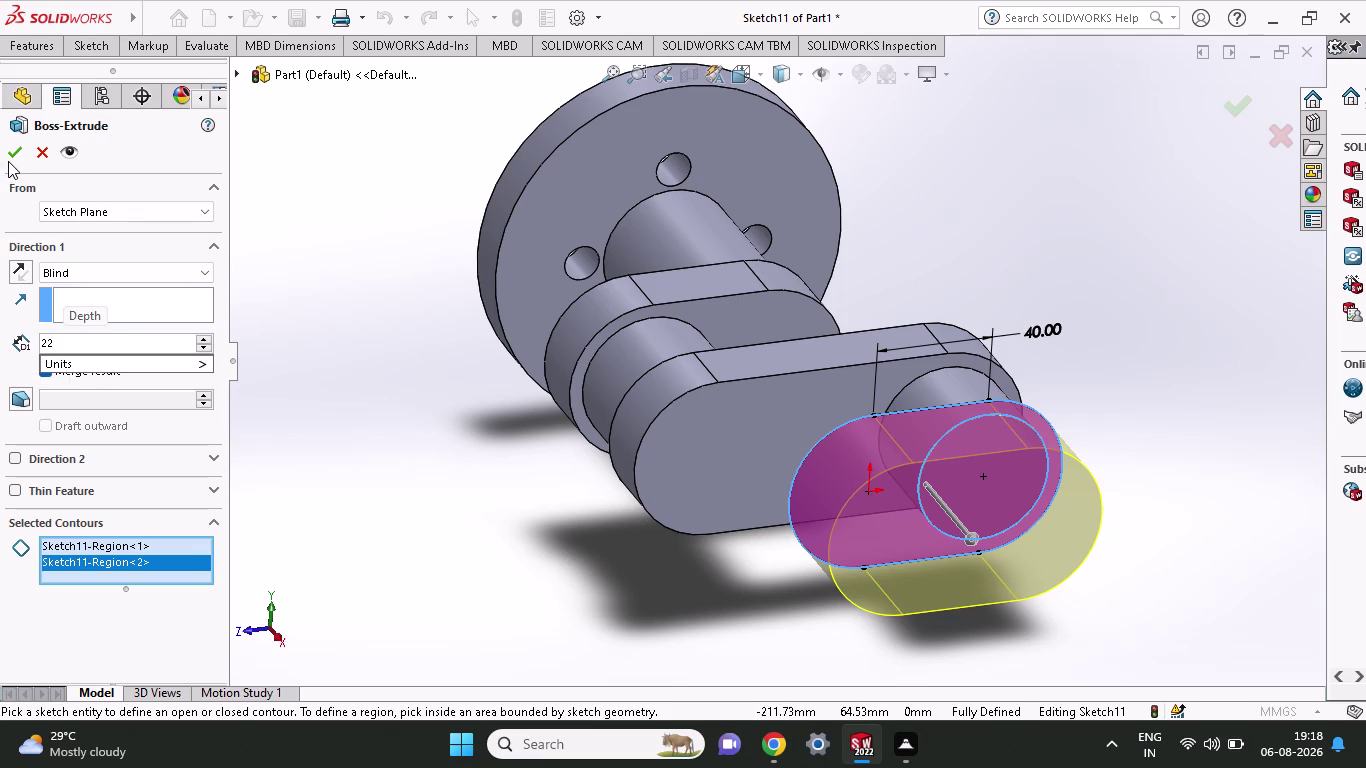
click(18, 147)
click(18, 147)
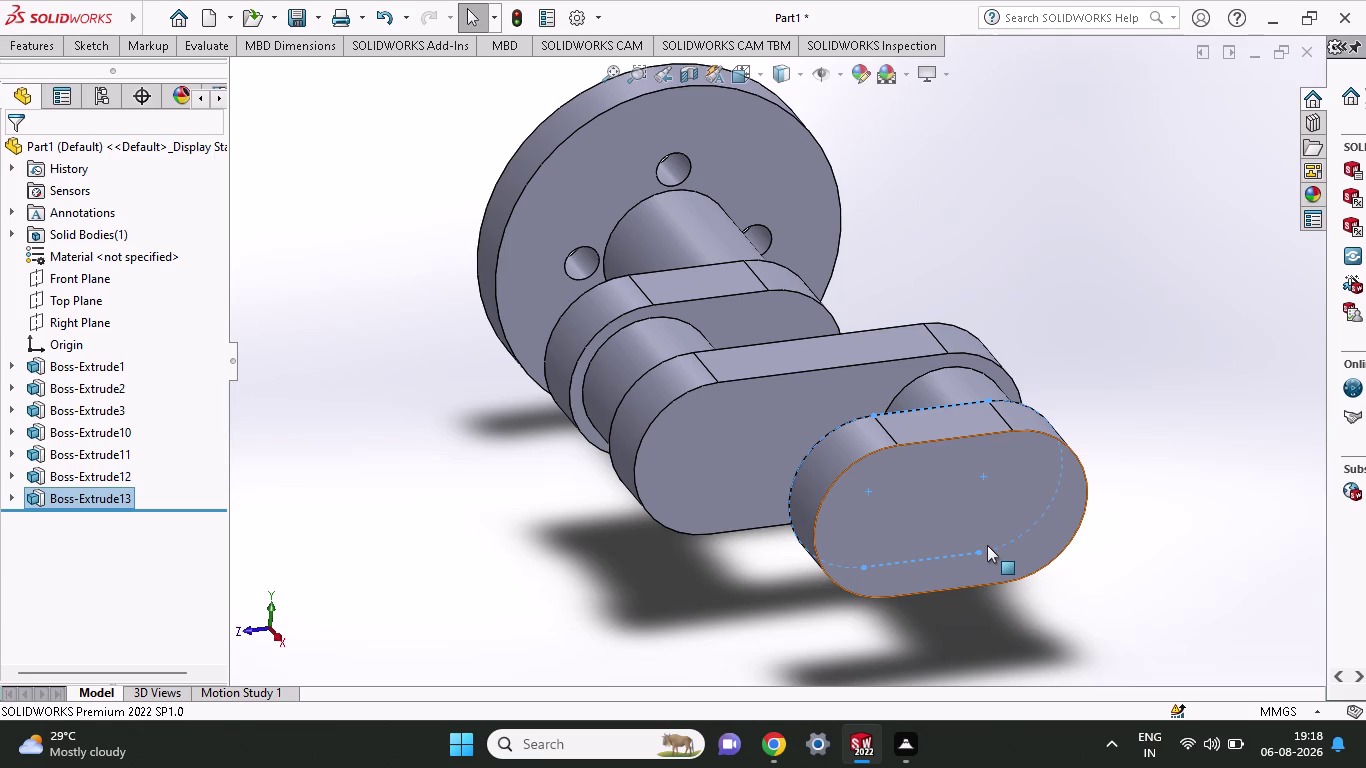
click(925, 524)
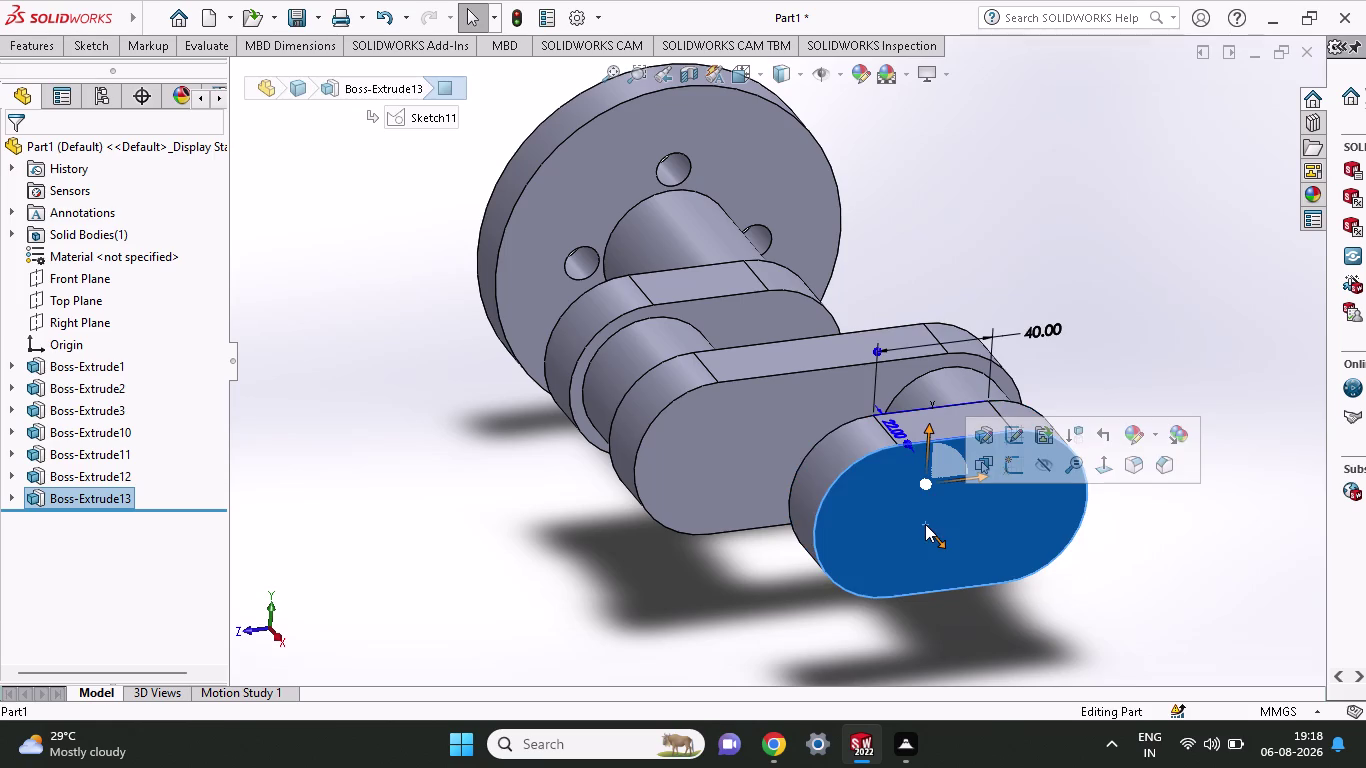
Create Sketch12 on the arm end face with a ~23.4 mm-radius circle at the origin.
click(96, 49)
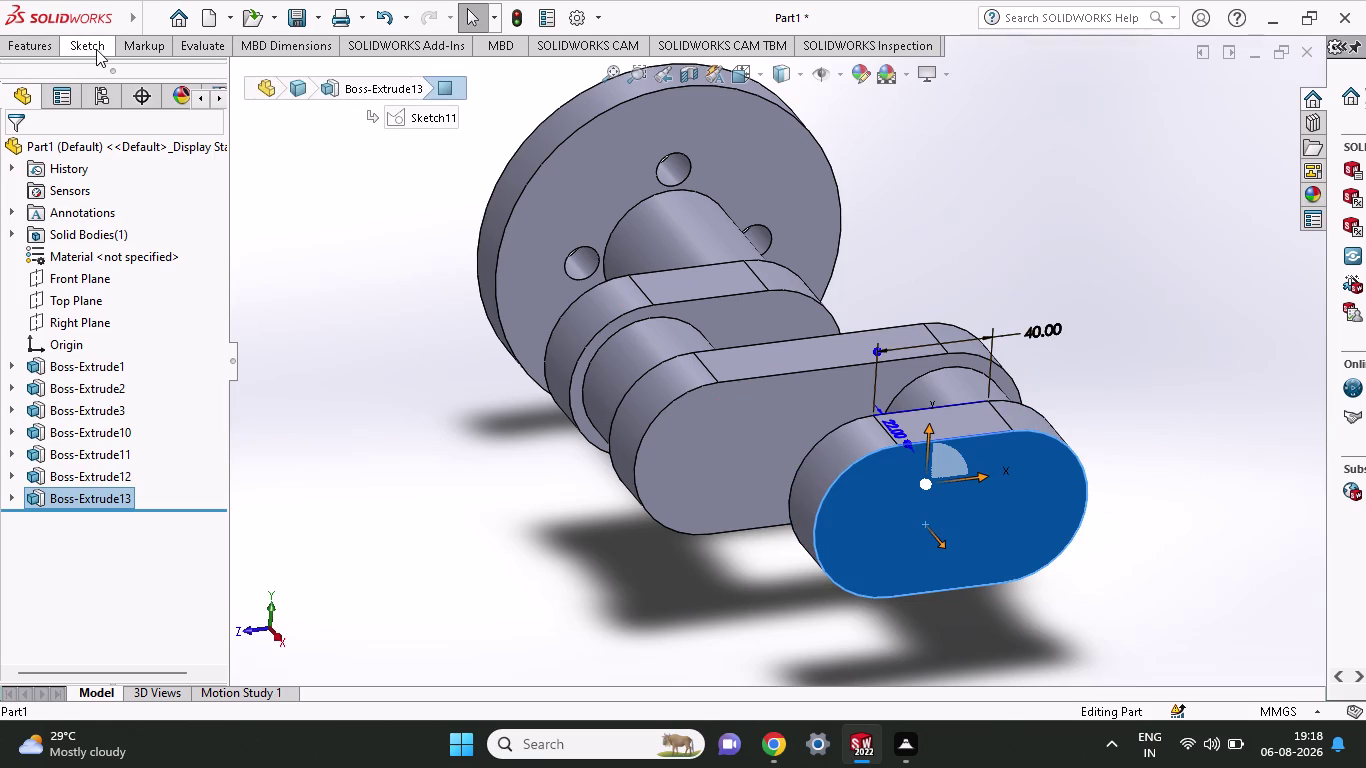
click(164, 79)
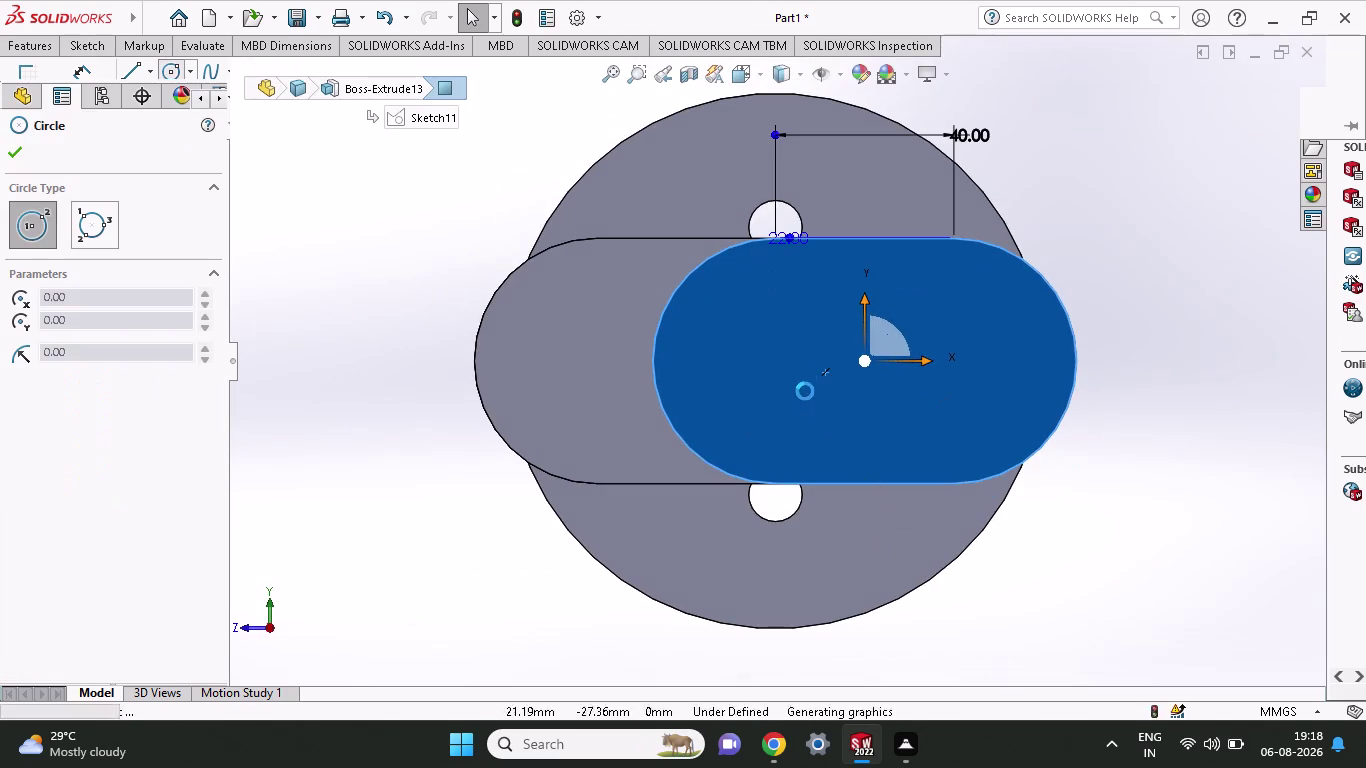
click(776, 361)
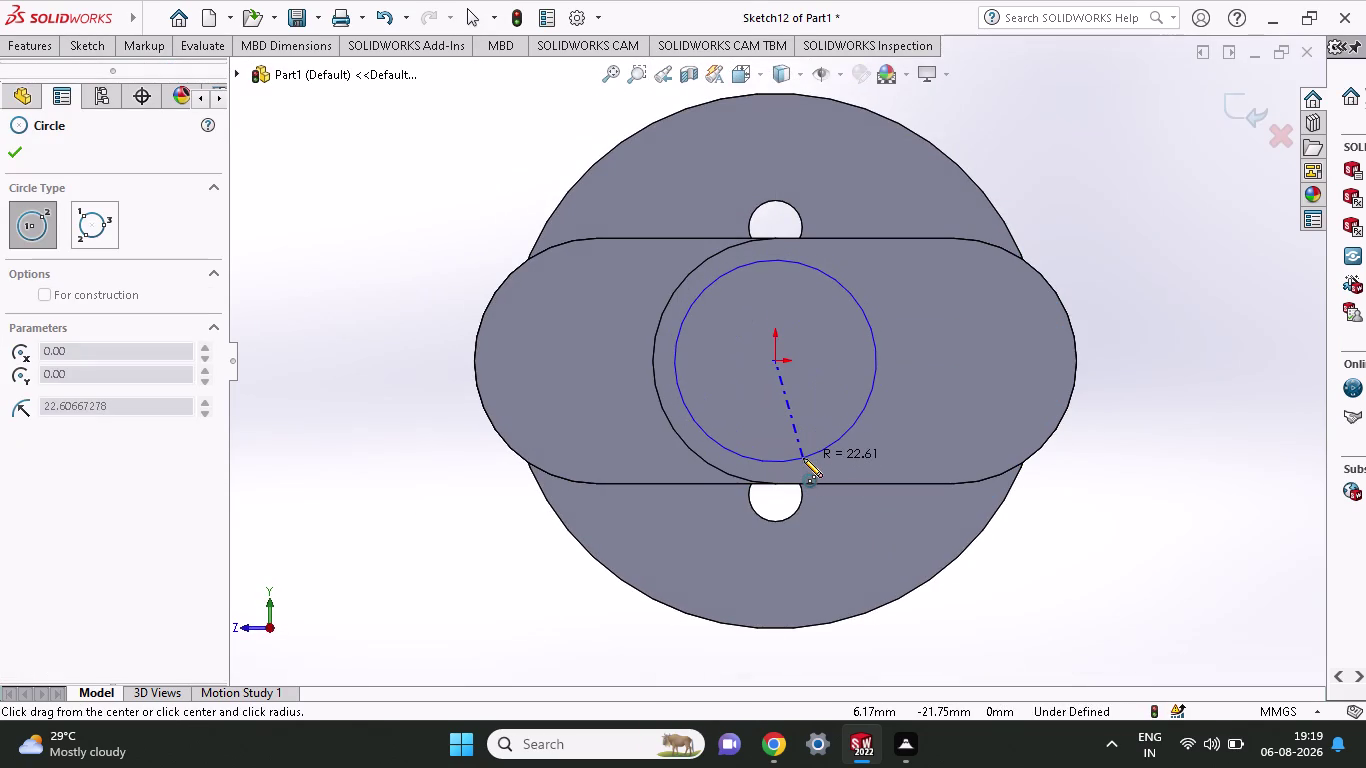
click(809, 460)
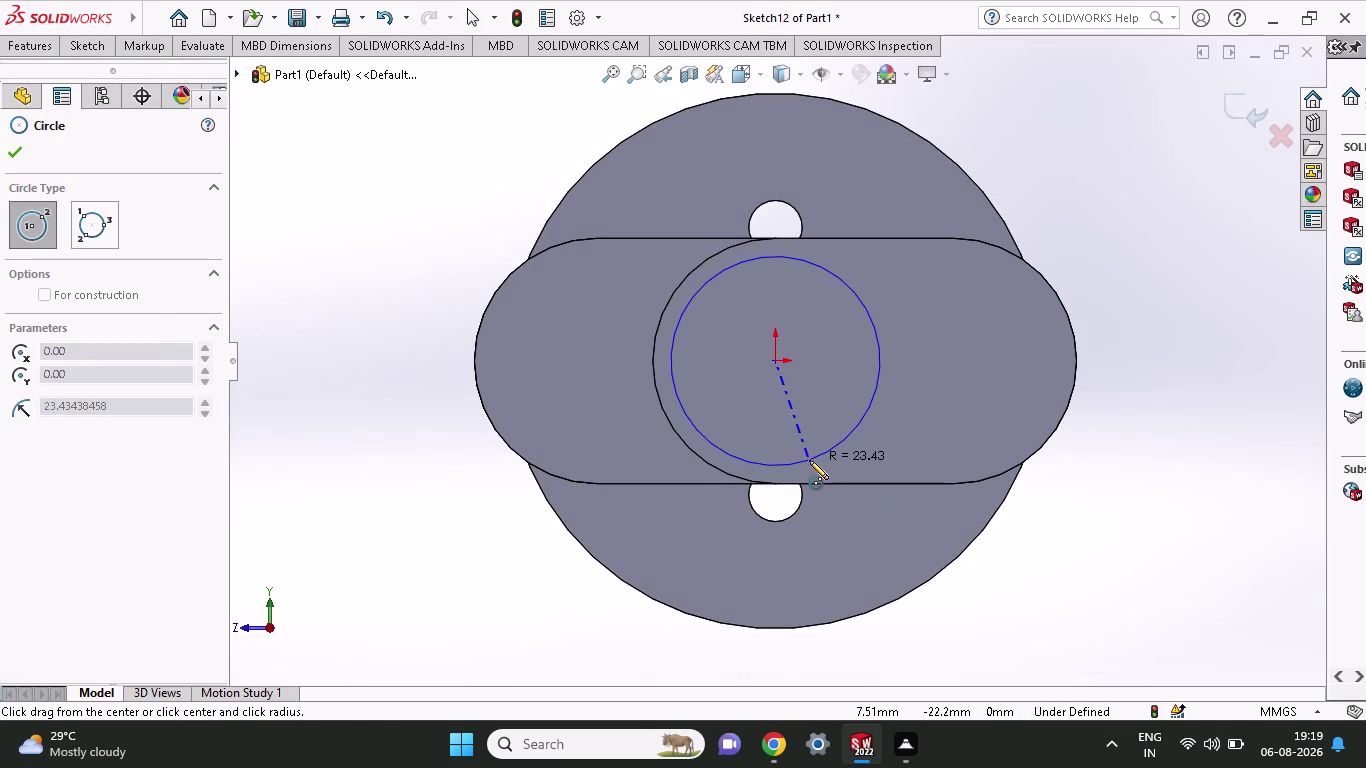
click(81, 46)
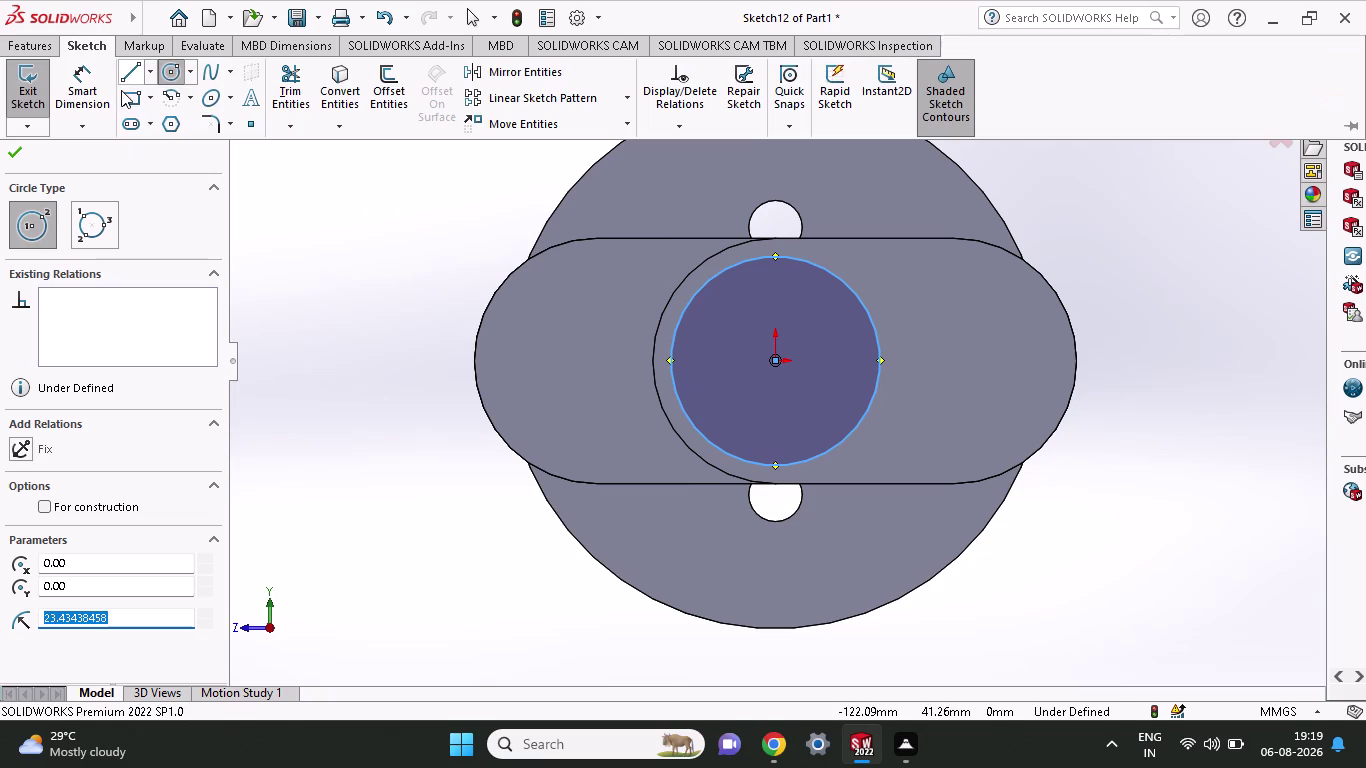
click(90, 78)
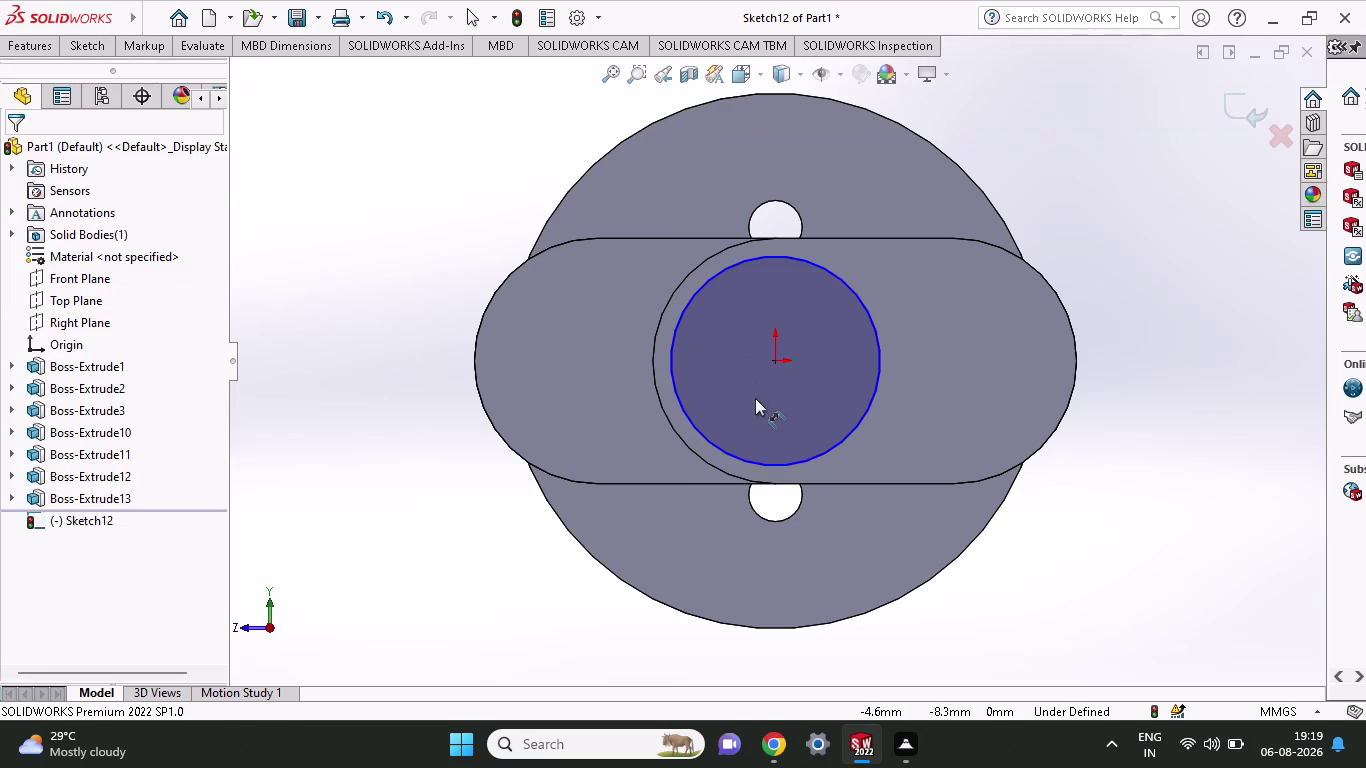
Dimension the Sketch12 circle to Ø45 mm, entering 22.5+22.5 as the value.
click(732, 454)
click(482, 603)
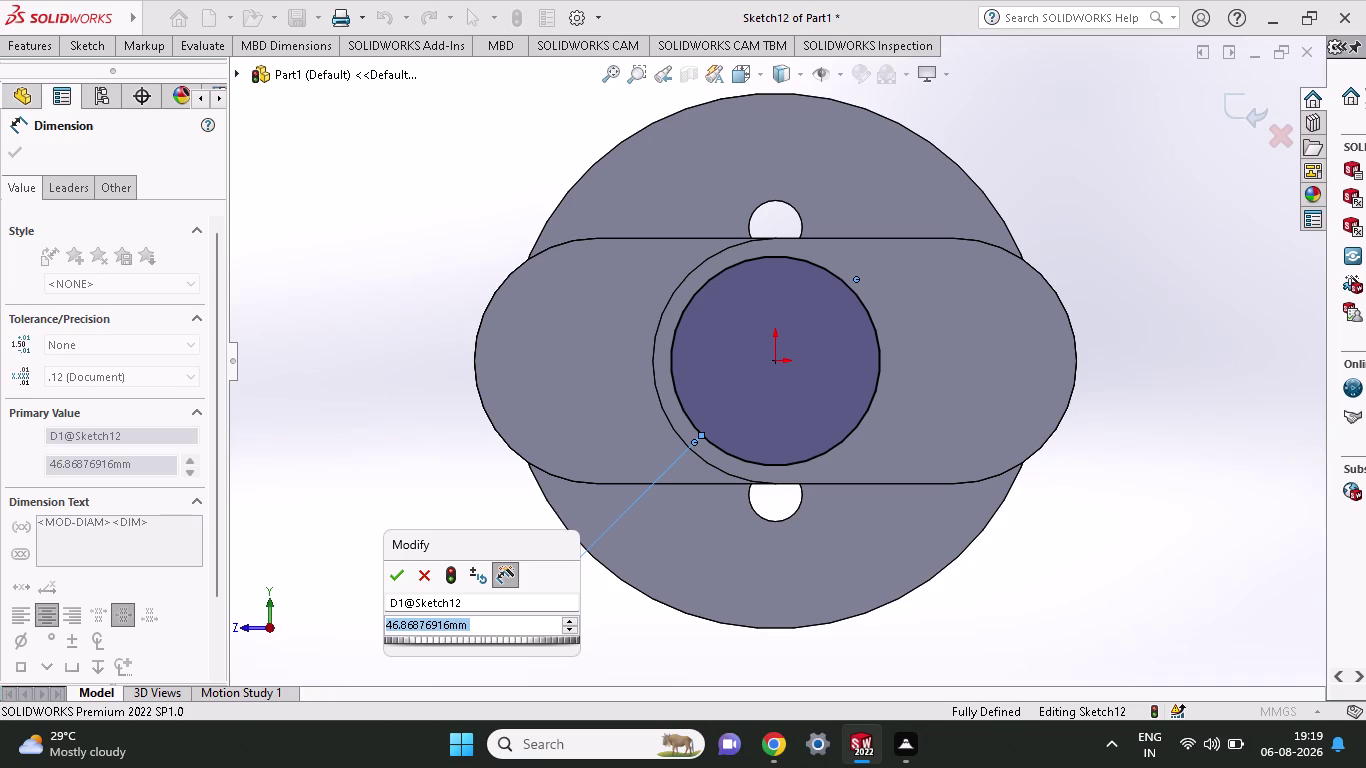
text(22.5)
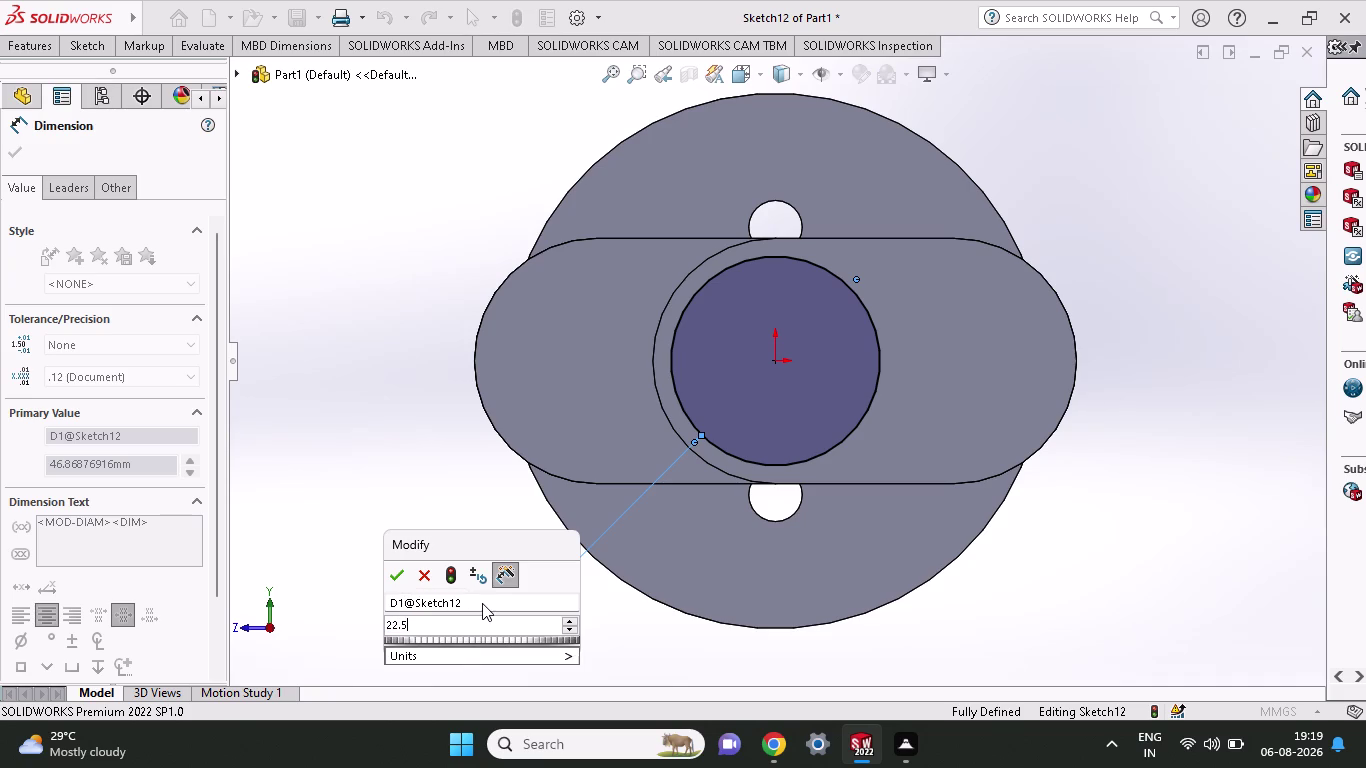
text(+22.)
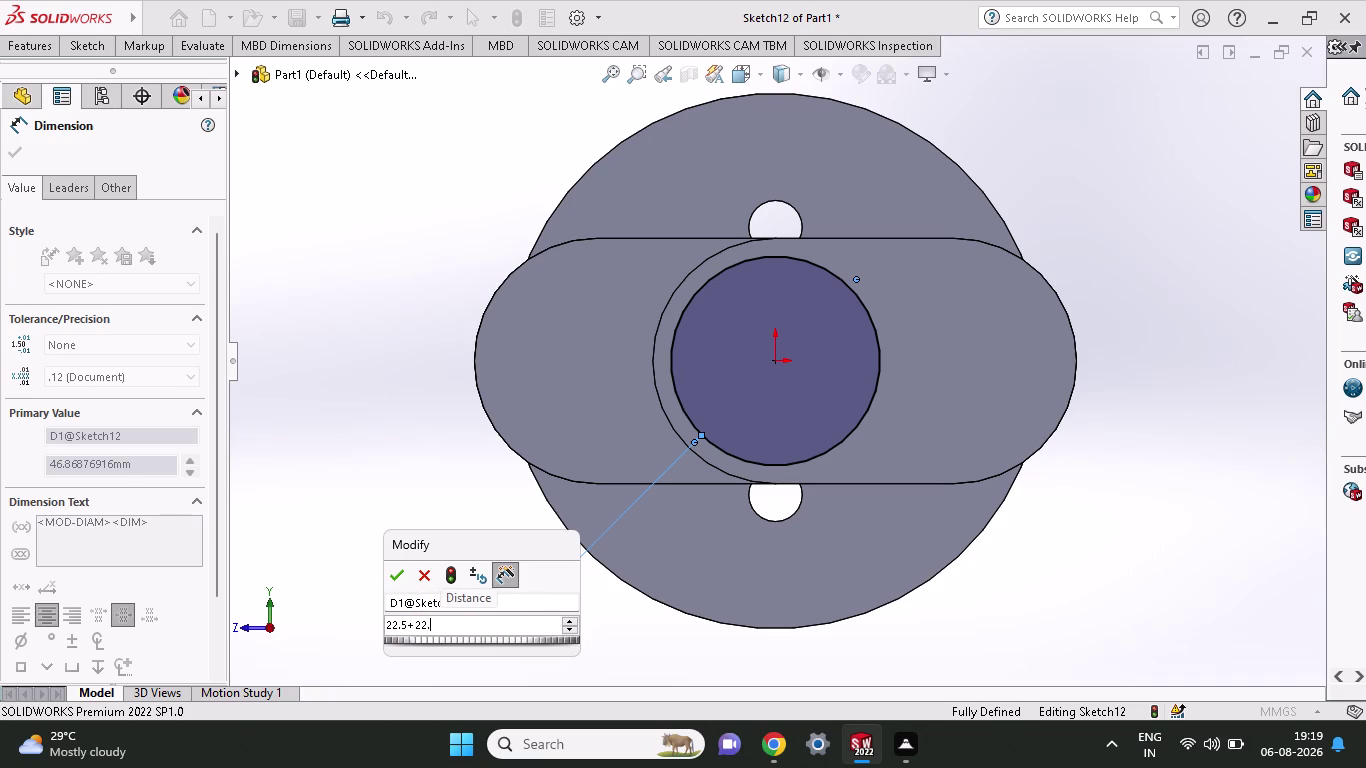
key(5)
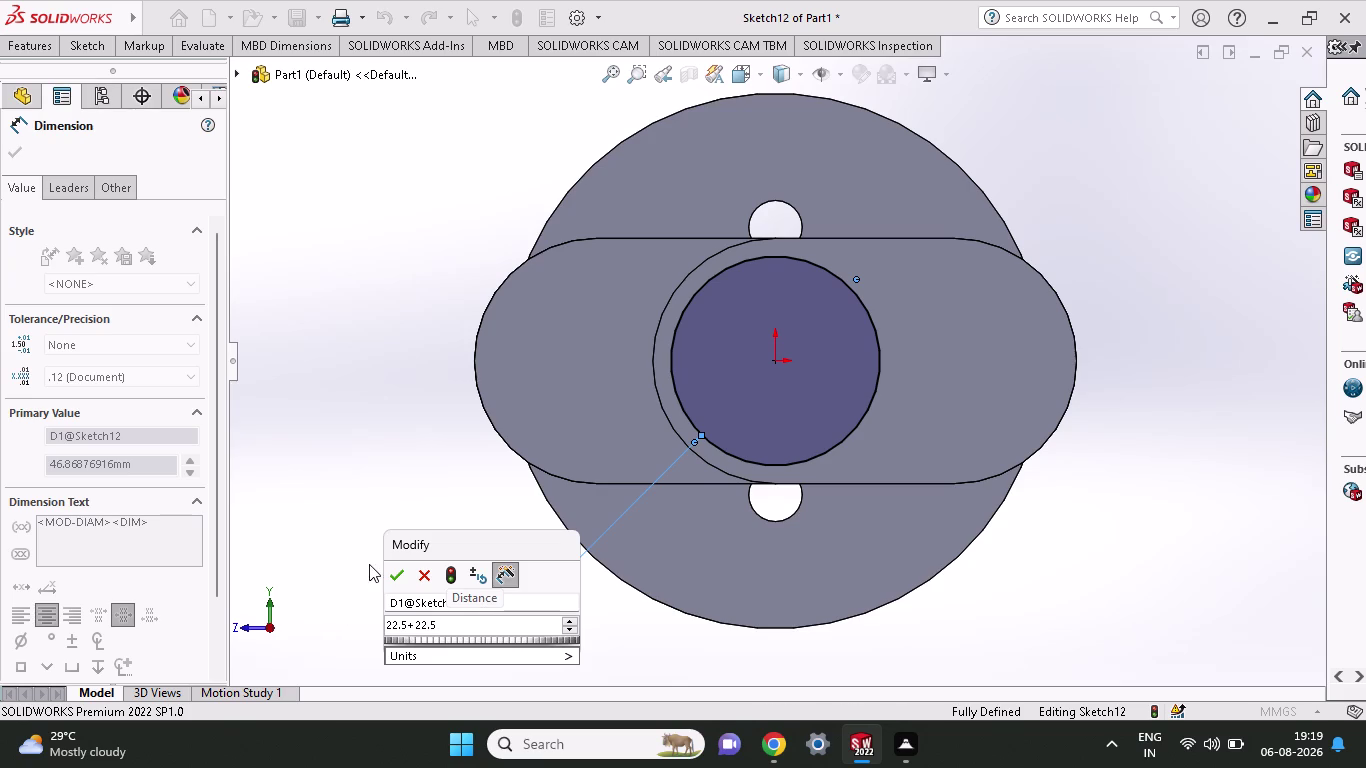
click(397, 575)
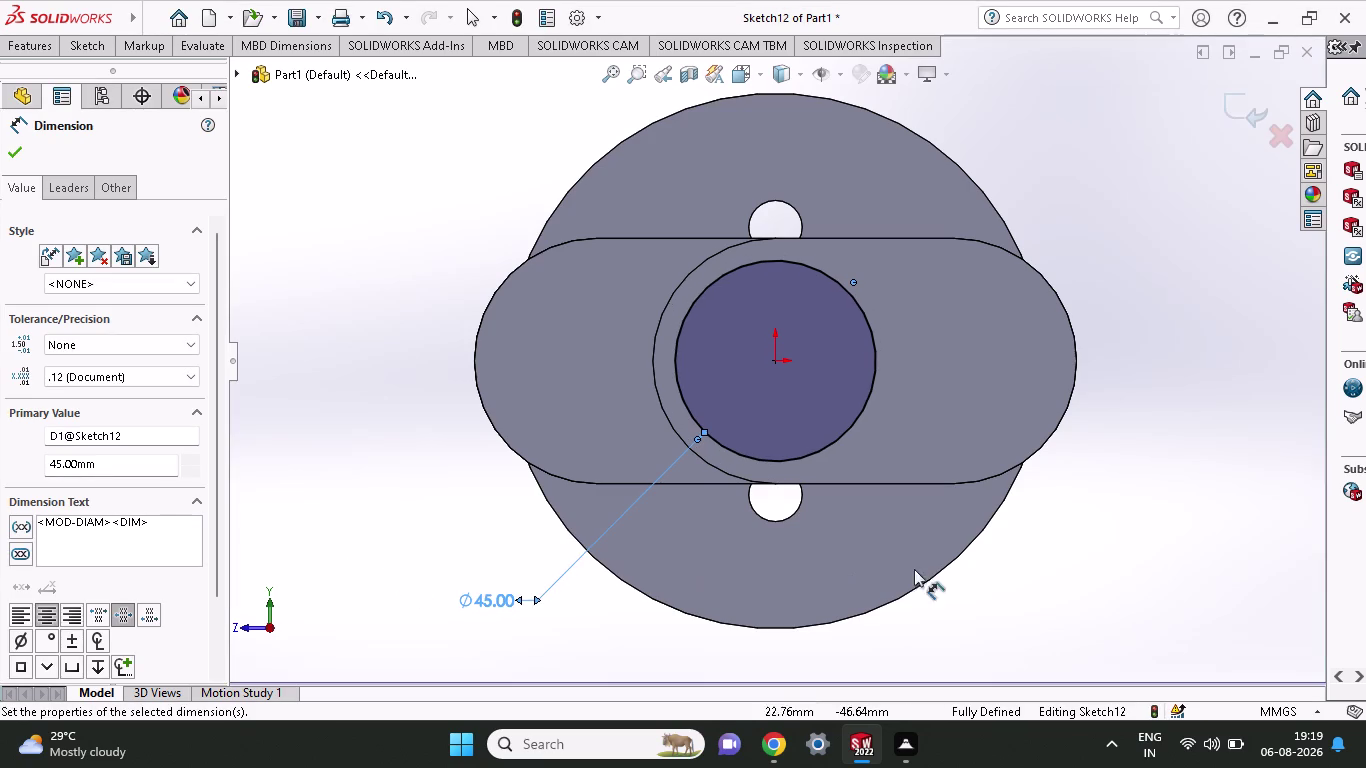
click(24, 49)
click(49, 99)
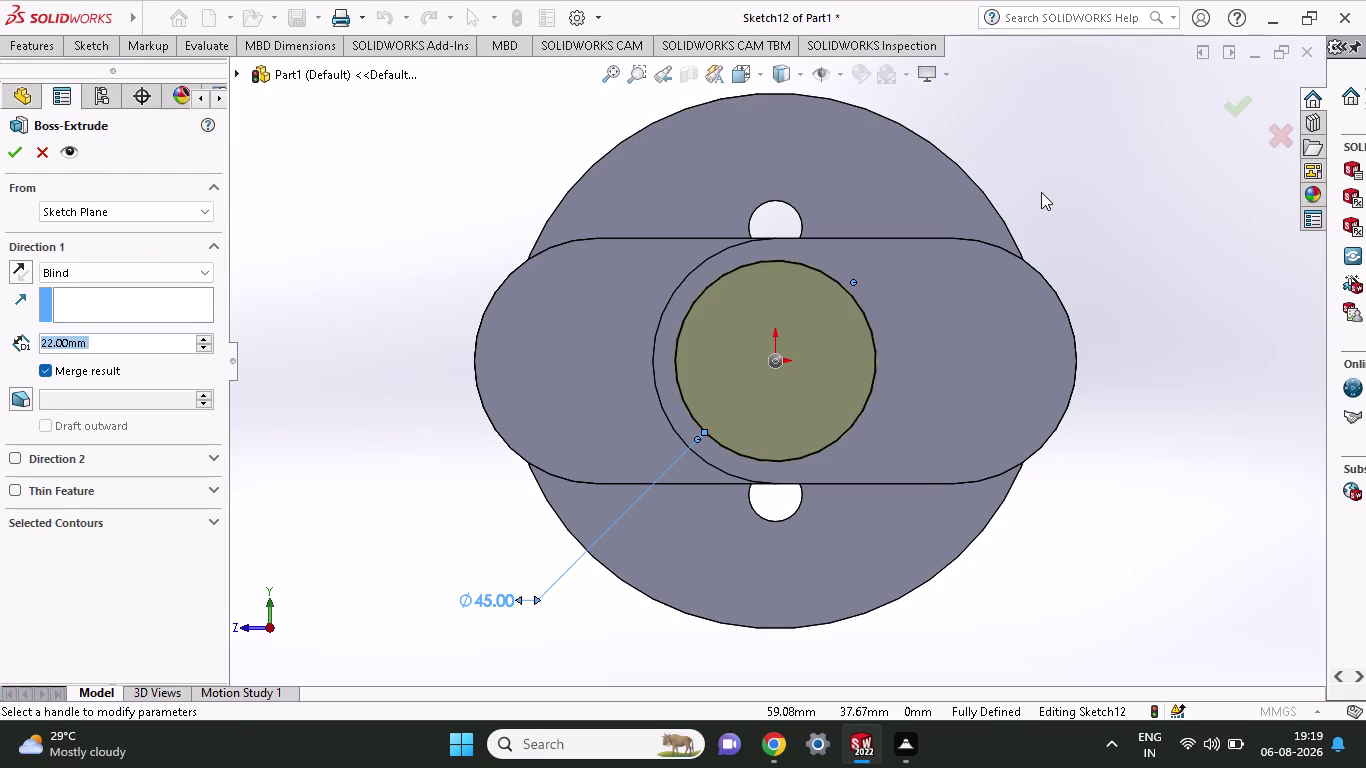
Boss-extrude the Ø45 circle to a depth of 45/2 (22.5 mm) as the end pin.
middle_drag(1041, 192, 1077, 276)
scroll(up, 3)
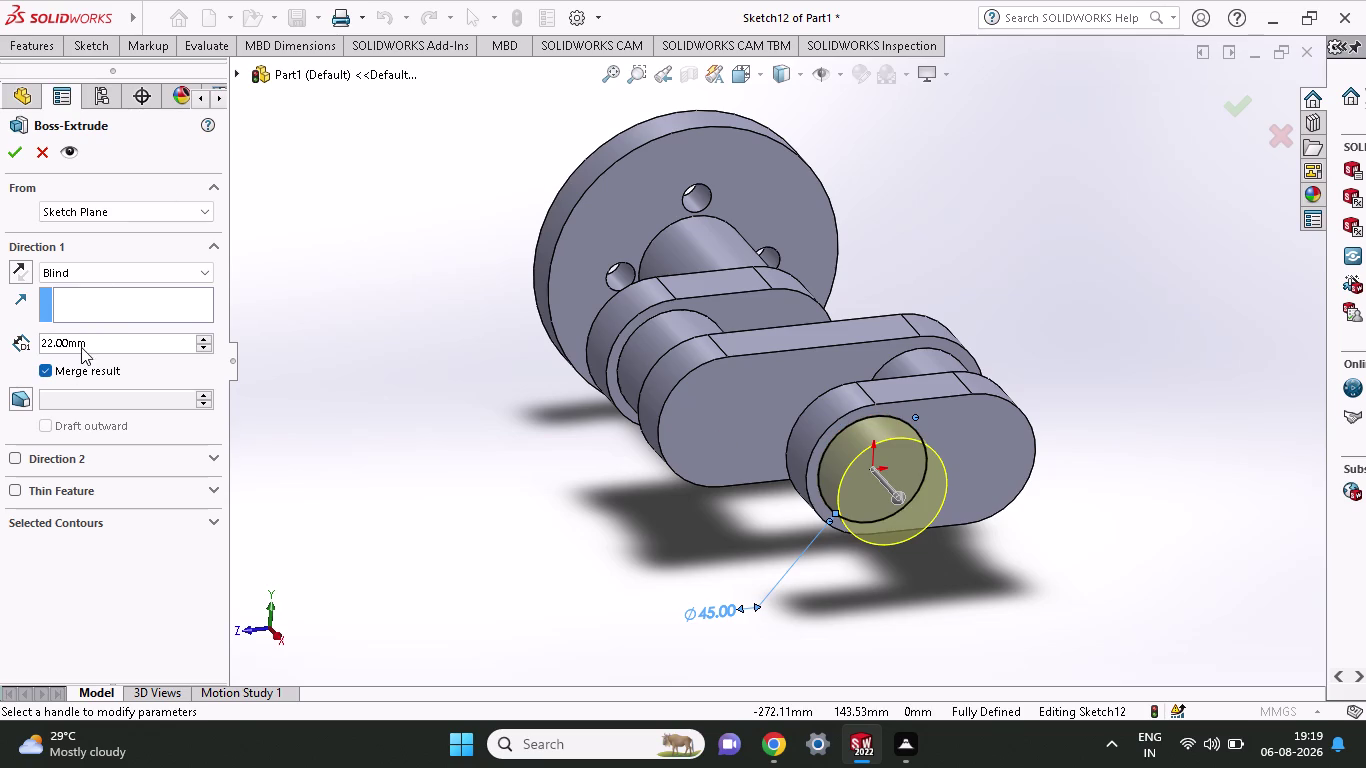
drag(85, 344, 0, 349)
text(4)
text(5/)
key(2)
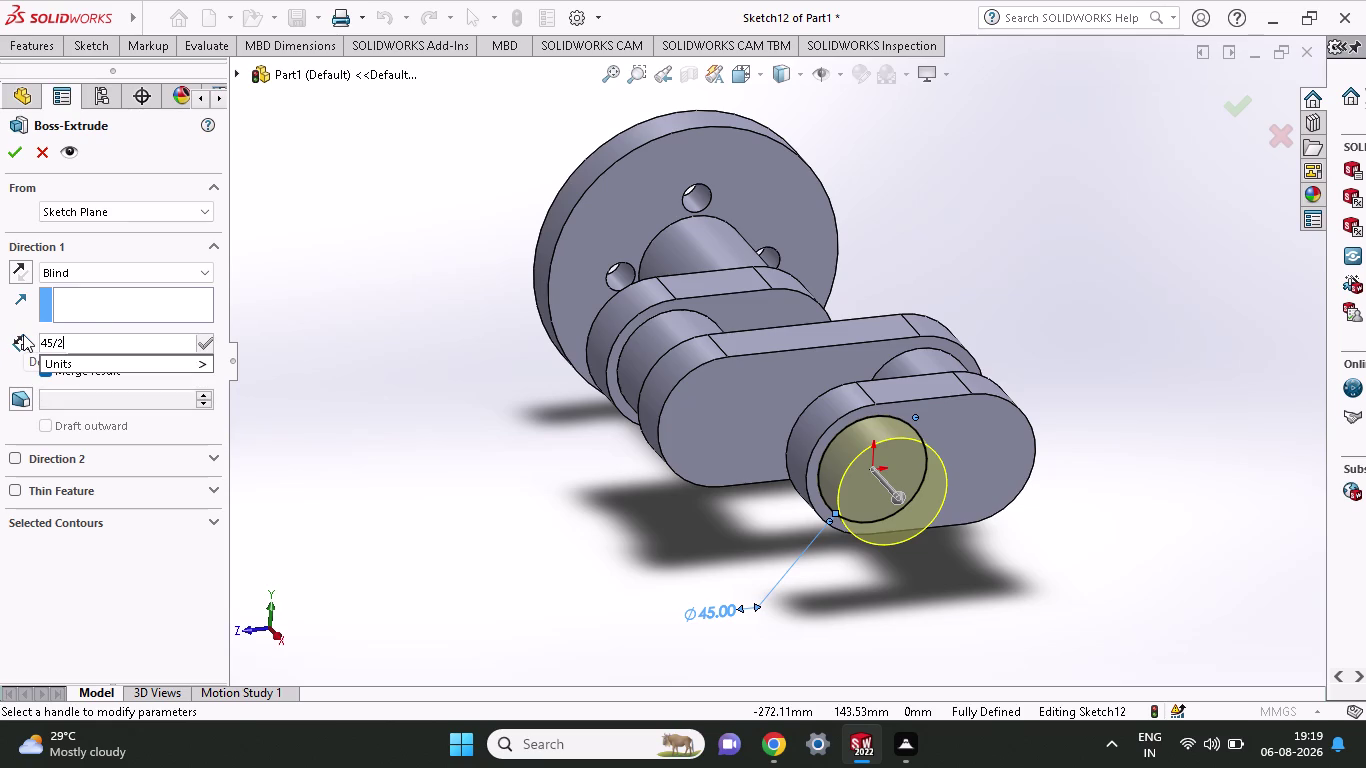
click(3, 150)
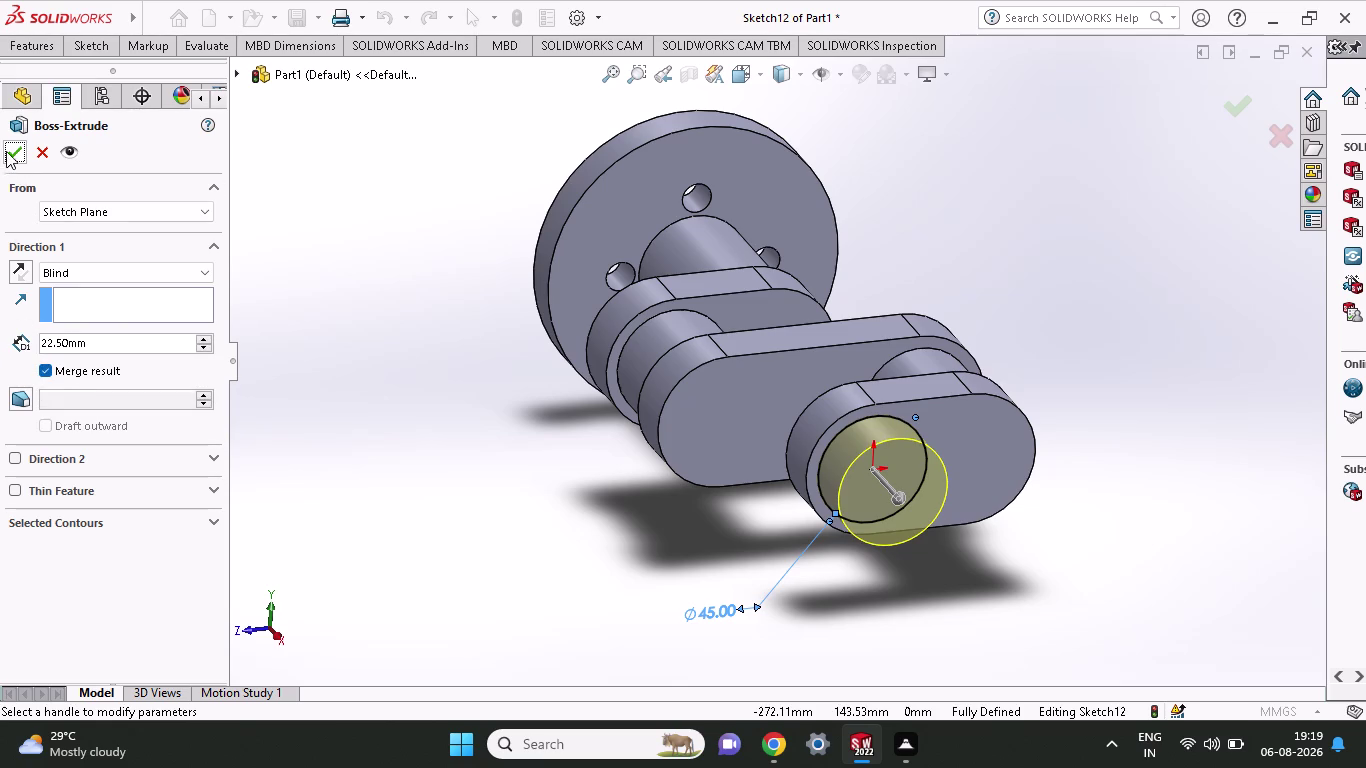
click(18, 151)
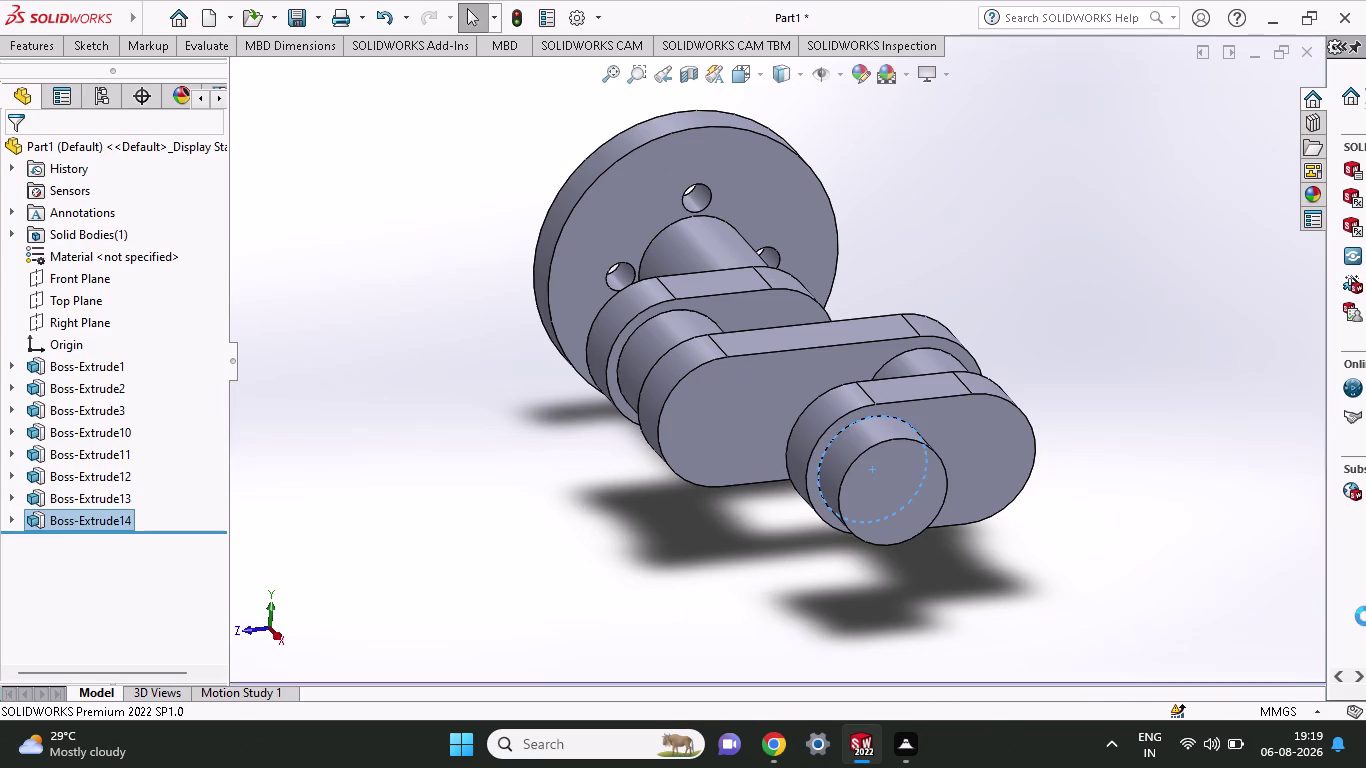
scroll(down, 3)
scroll(up, 3)
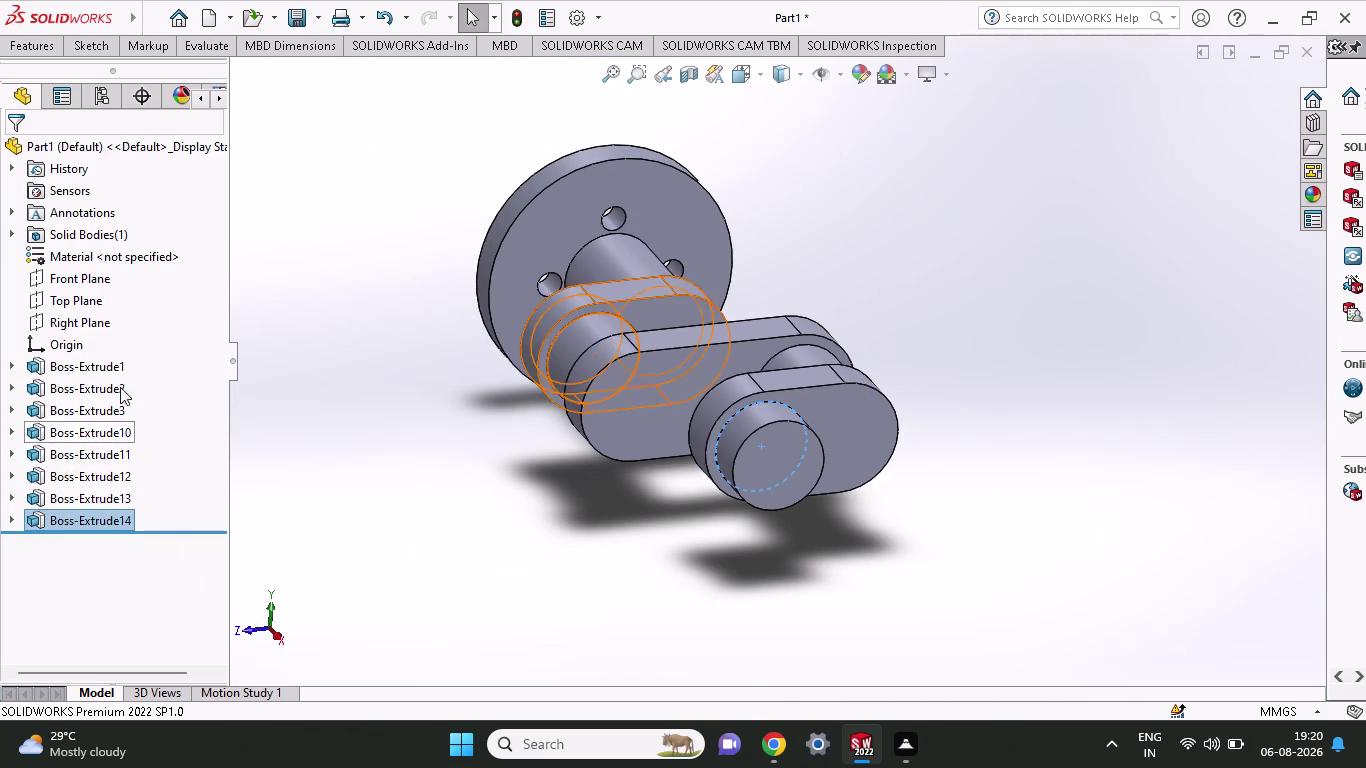